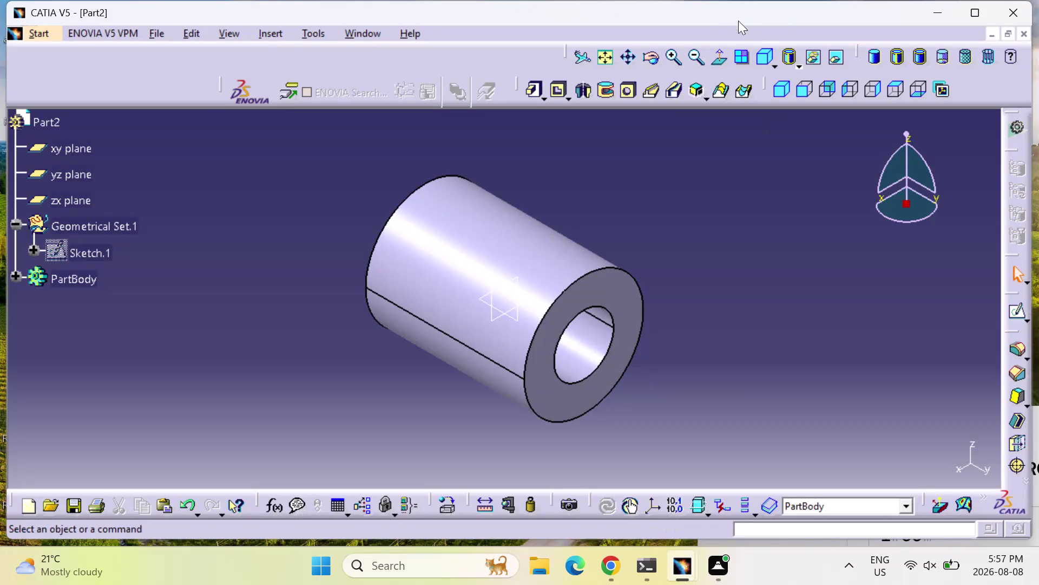
Switch to isometric view and pan and orbit around the hollow tube.
click(780, 97)
click(779, 90)
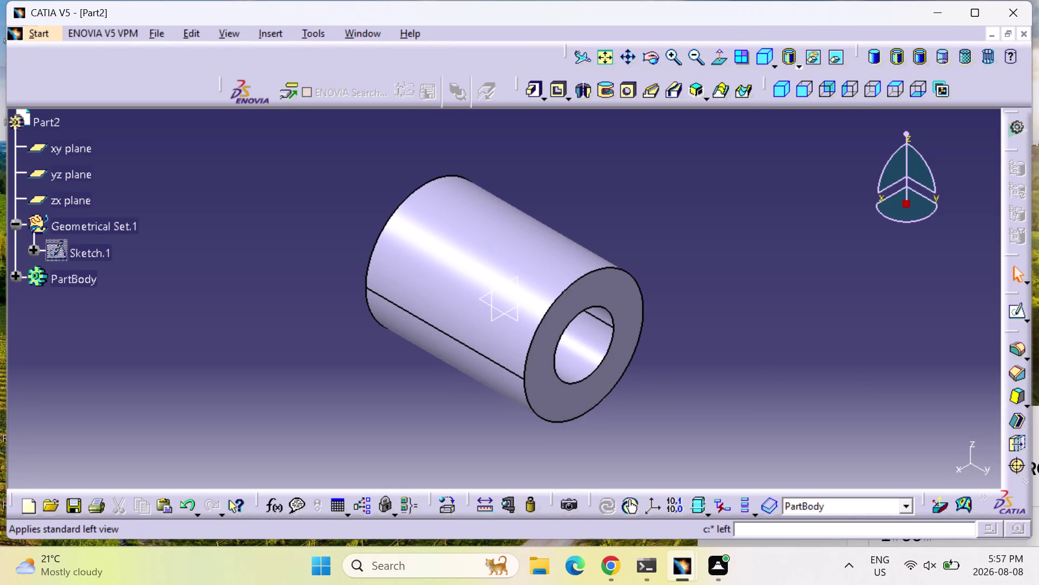
click(776, 99)
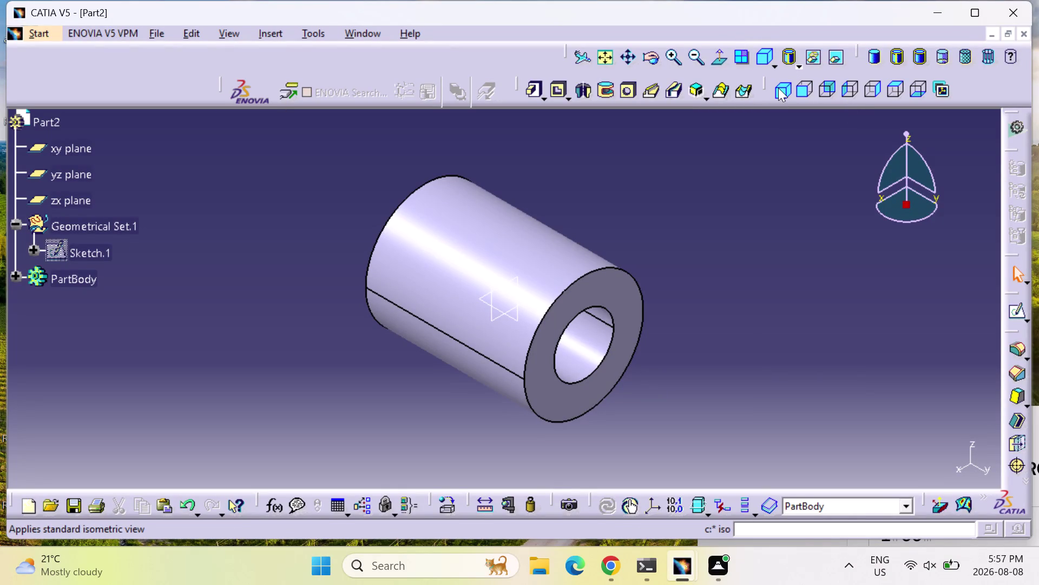
click(780, 87)
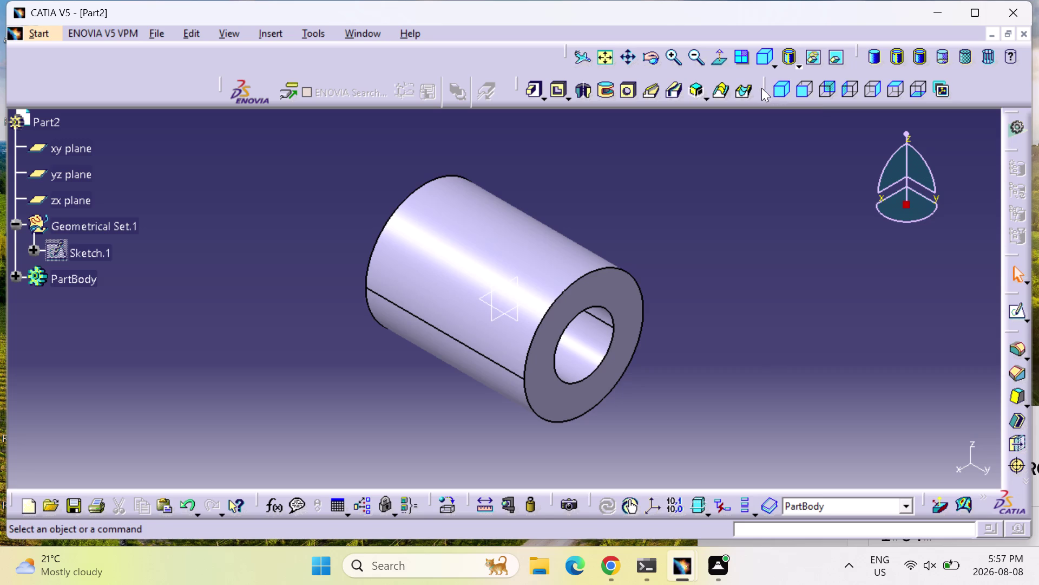
middle_drag(663, 273, 664, 272)
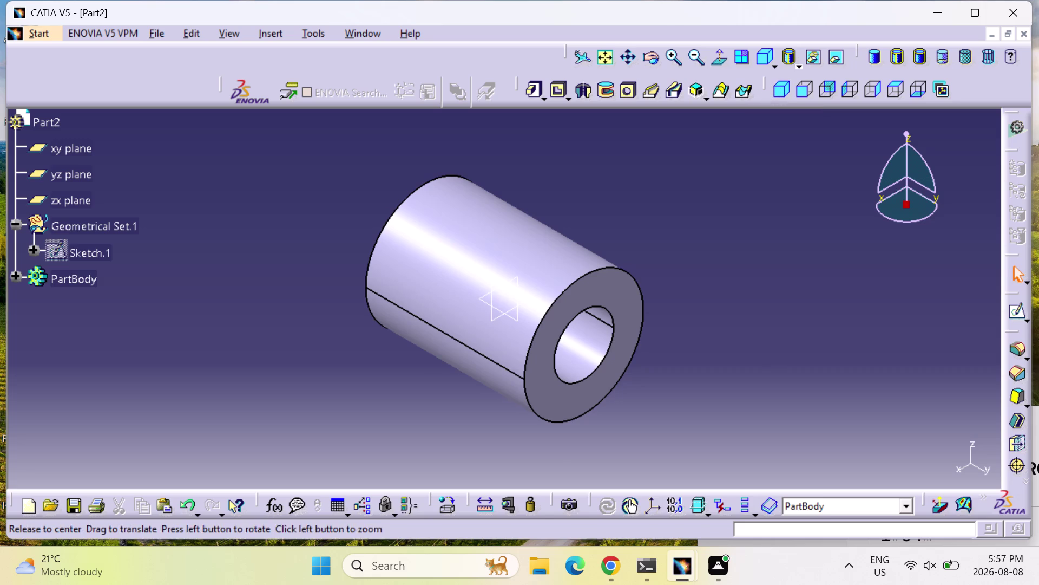
middle_drag(663, 272, 371, 298)
right_drag(654, 273, 371, 298)
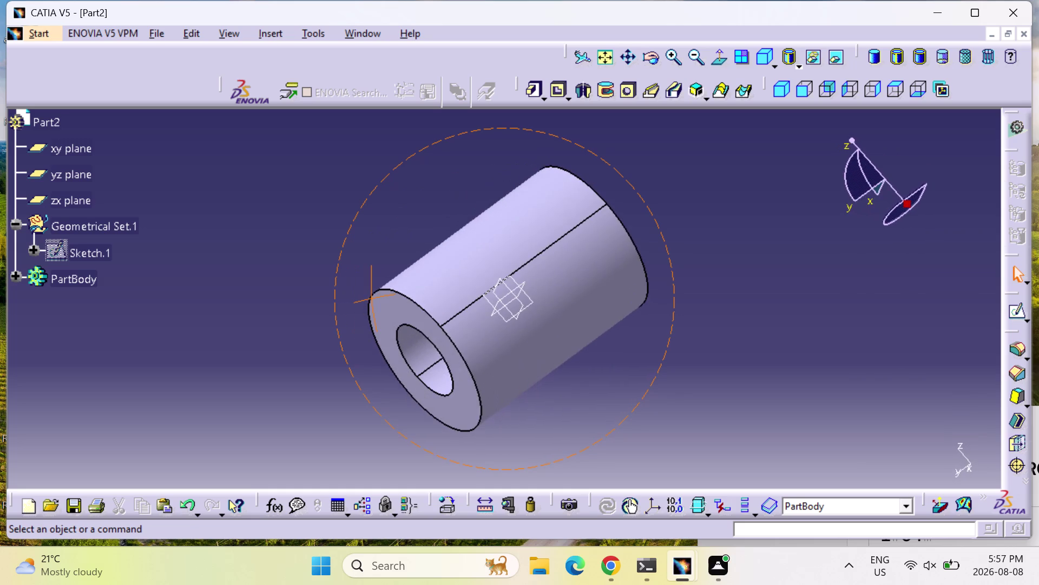
middle_drag(371, 299, 370, 297)
right_drag(371, 298, 370, 297)
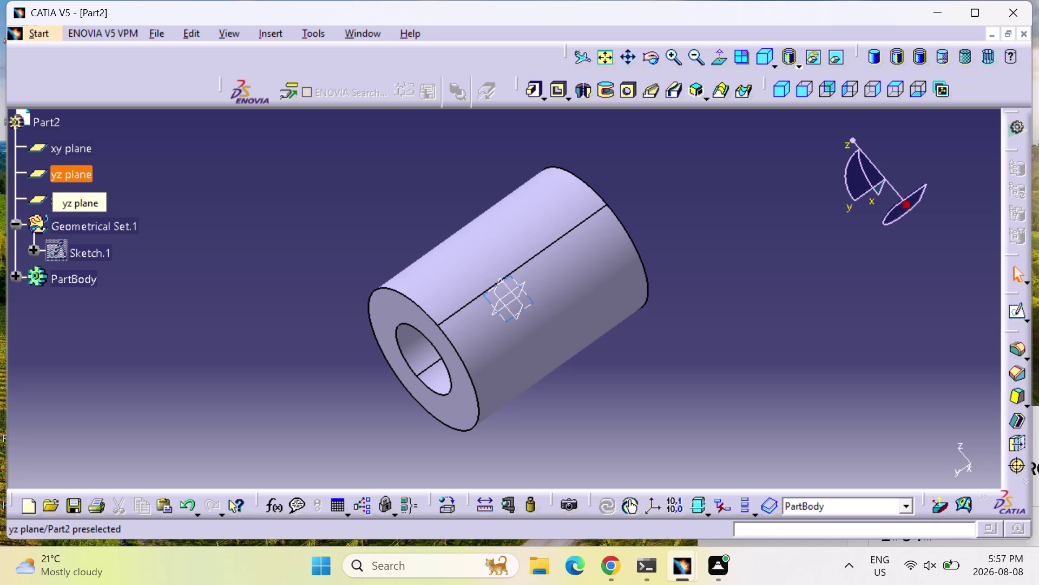
Select the tube, dismiss its context menu, clear the selection and return to isometric view.
click(511, 353)
right_click(511, 353)
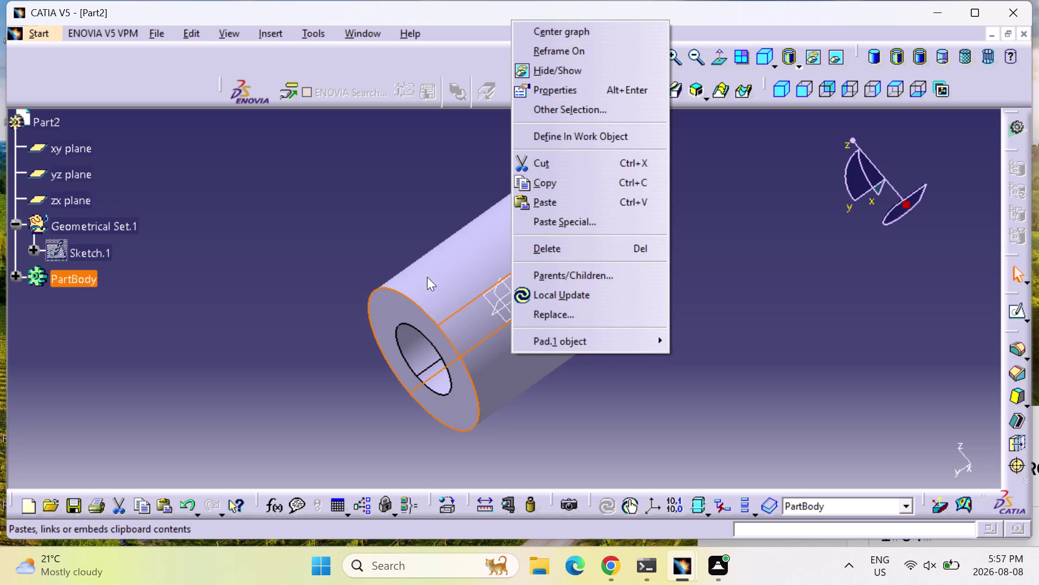
click(419, 228)
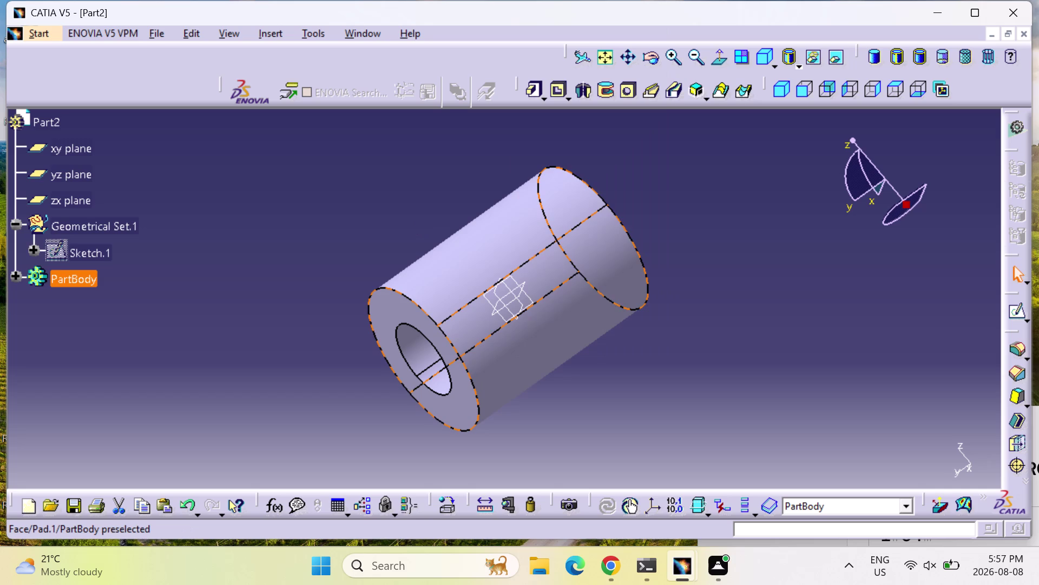
key(Escape)
key(Escape)
key(Escape)
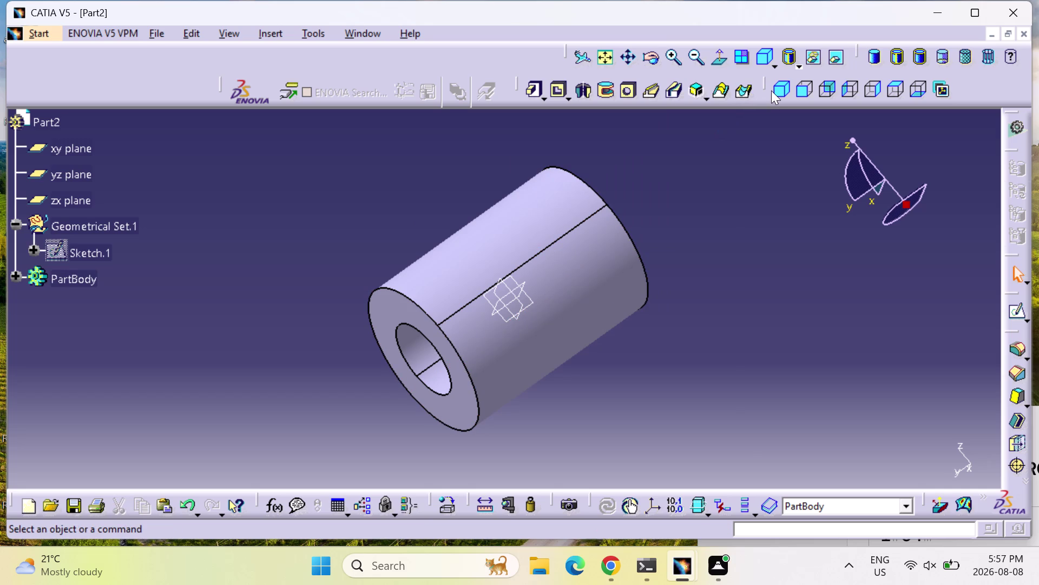
click(771, 91)
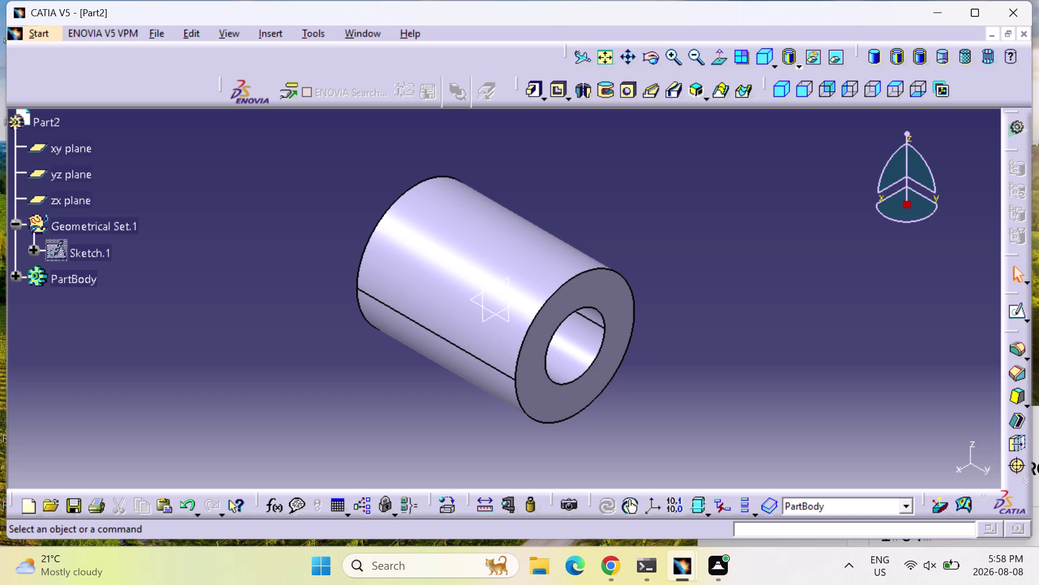
click(788, 85)
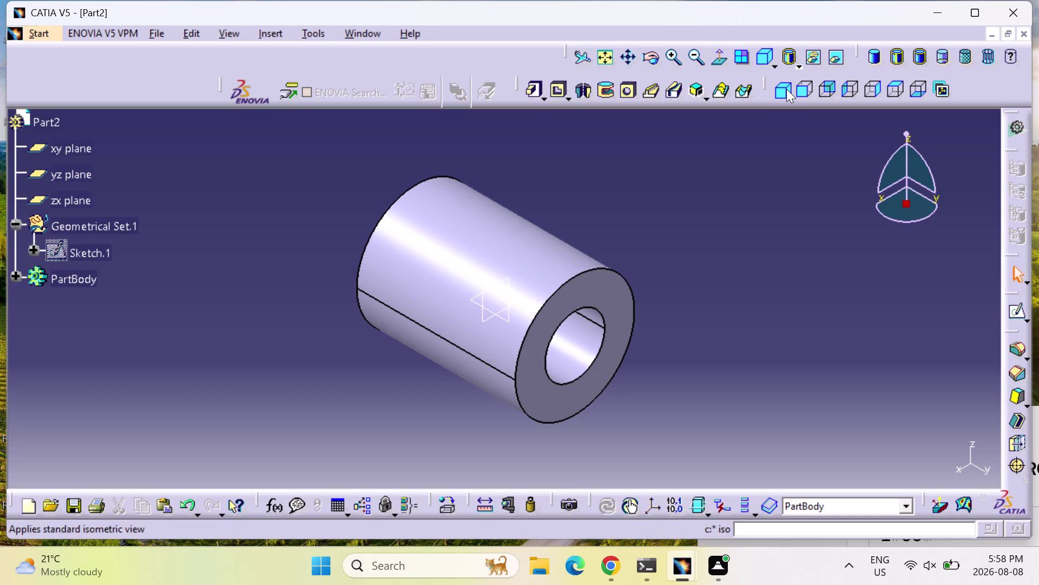
click(786, 88)
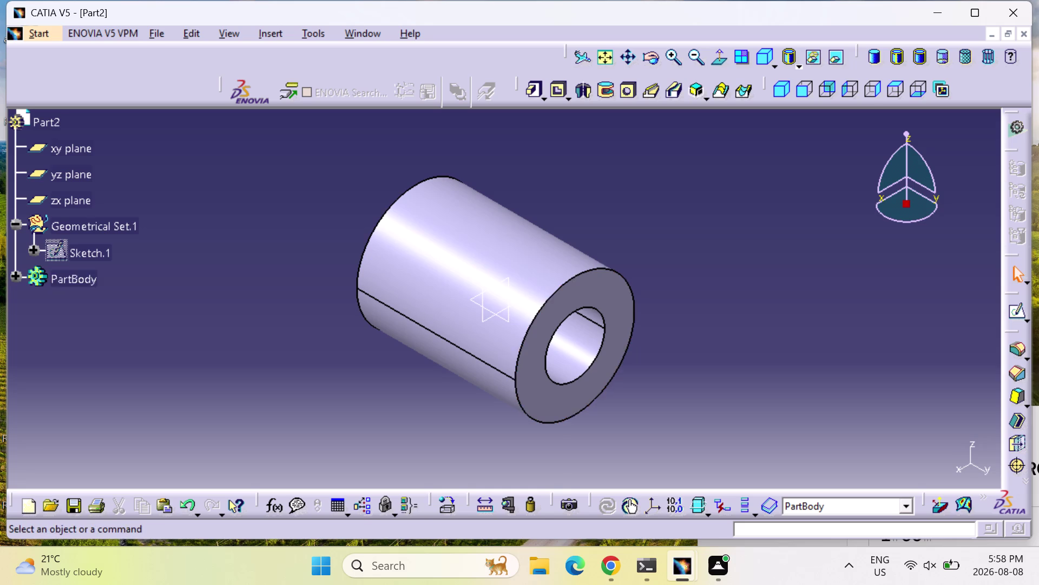
Undo the tube pad and its sketch.
key(ctrl+z)
key(ctrl+z)
key(ctrl+z)
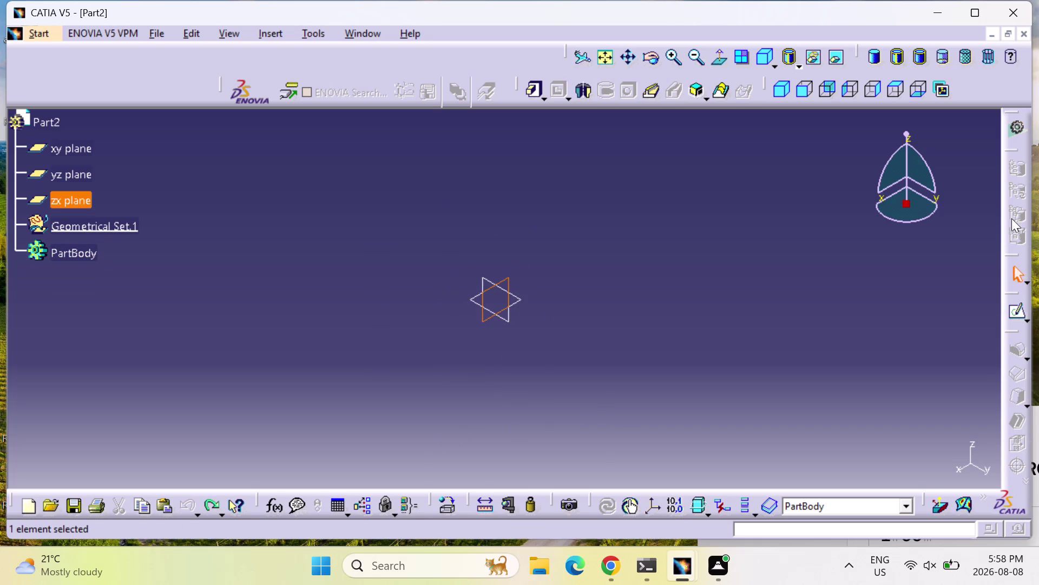
key(Escape)
key(Escape)
key(Escape)
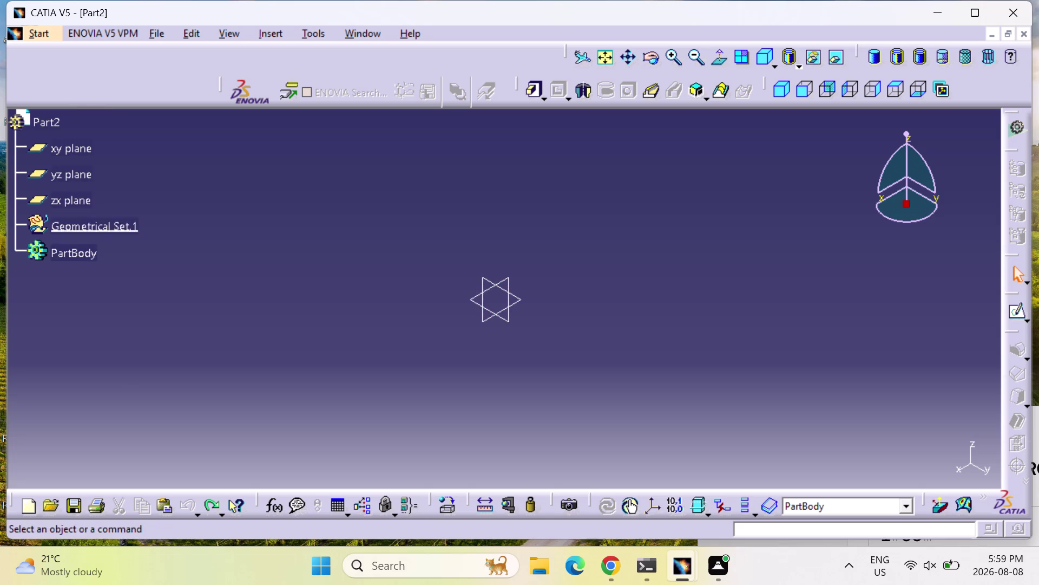
Open a new sketch on the zx plane.
click(77, 198)
click(1020, 308)
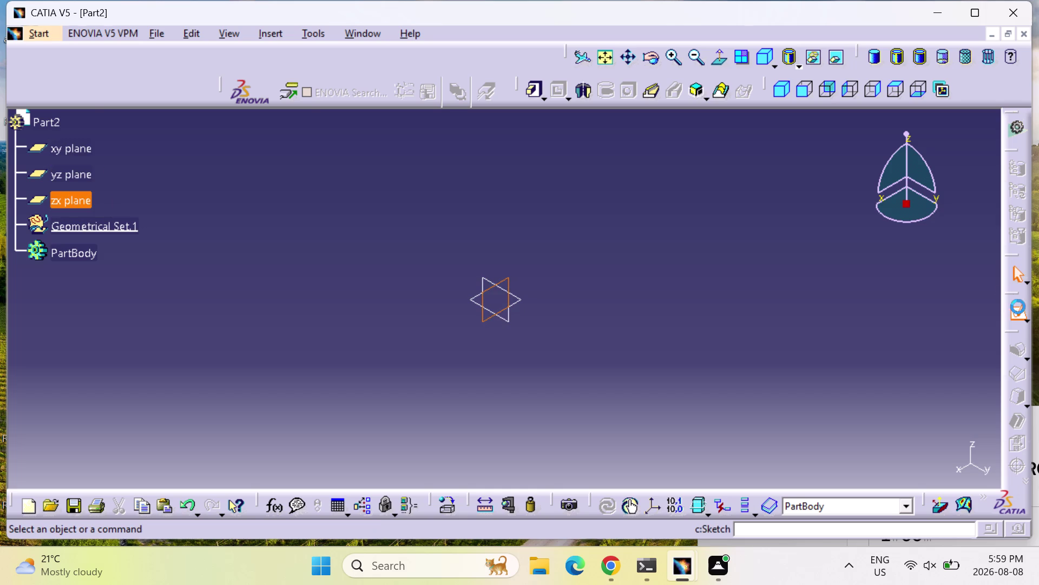
click(704, 97)
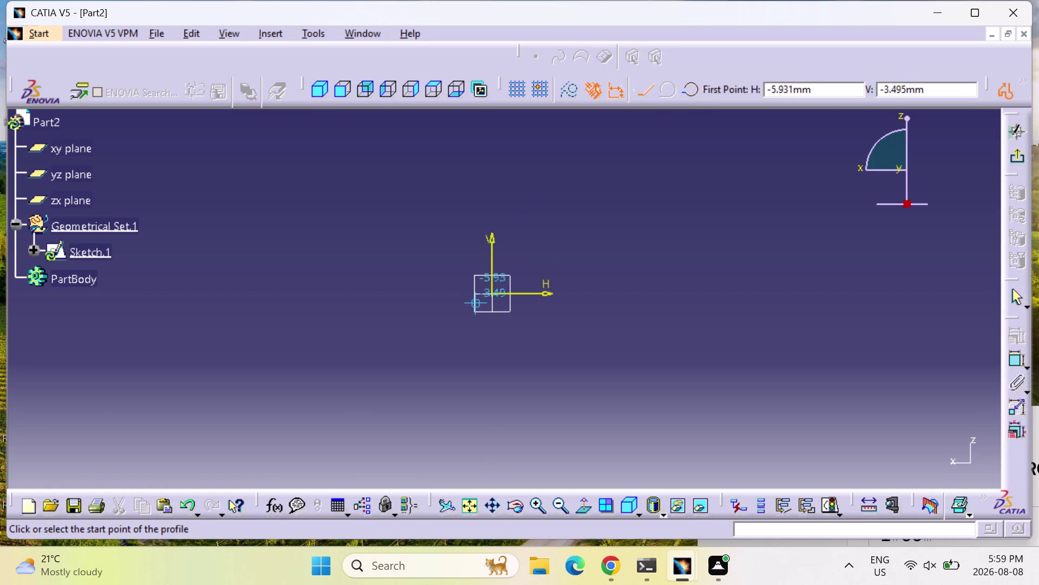
Draw a closed four-corner rectangular profile that starts and ends at the sketch origin.
click(493, 294)
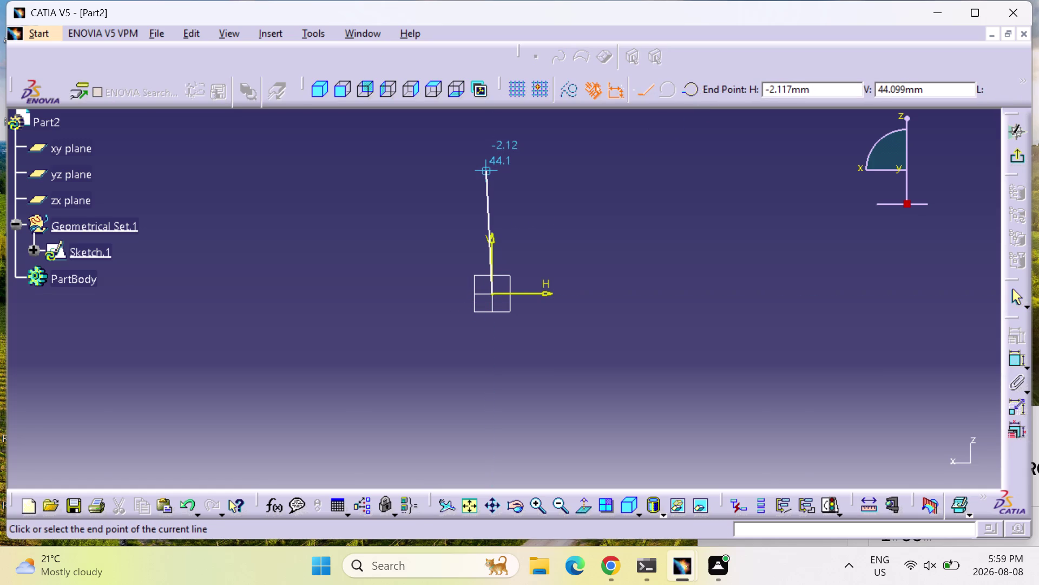
click(492, 171)
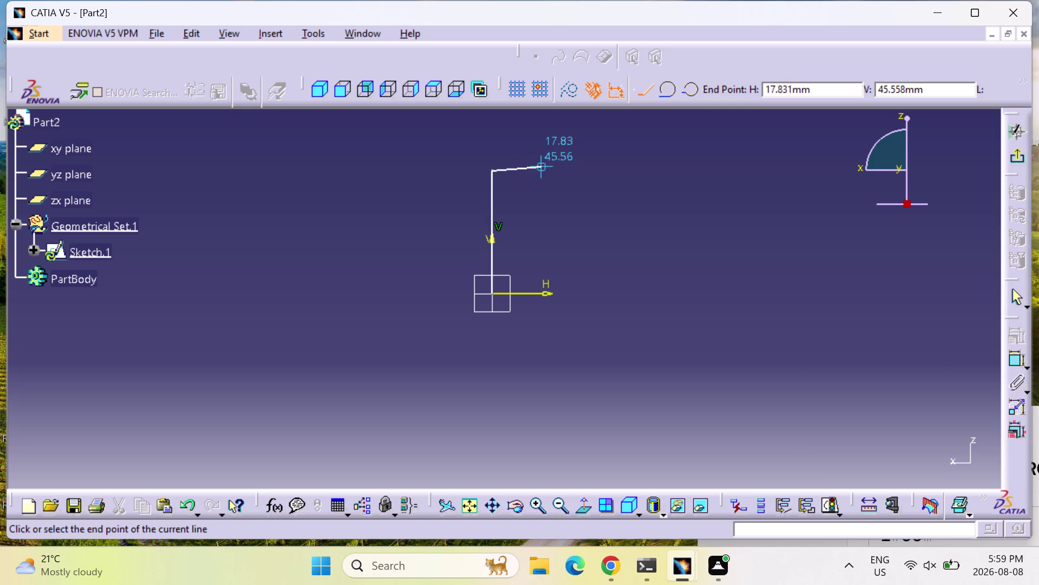
click(542, 176)
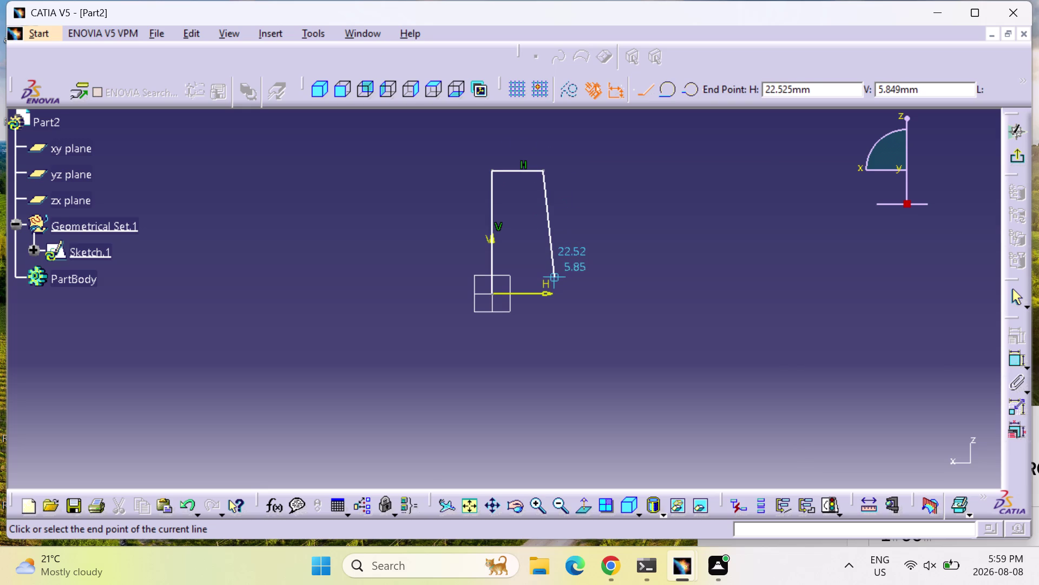
click(546, 294)
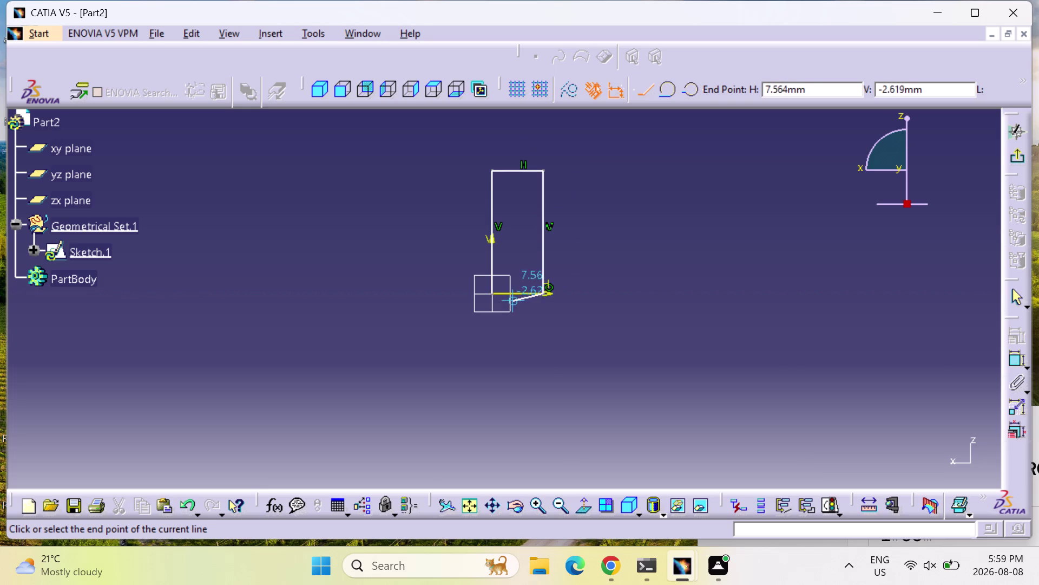
click(491, 292)
key(Escape)
key(Escape)
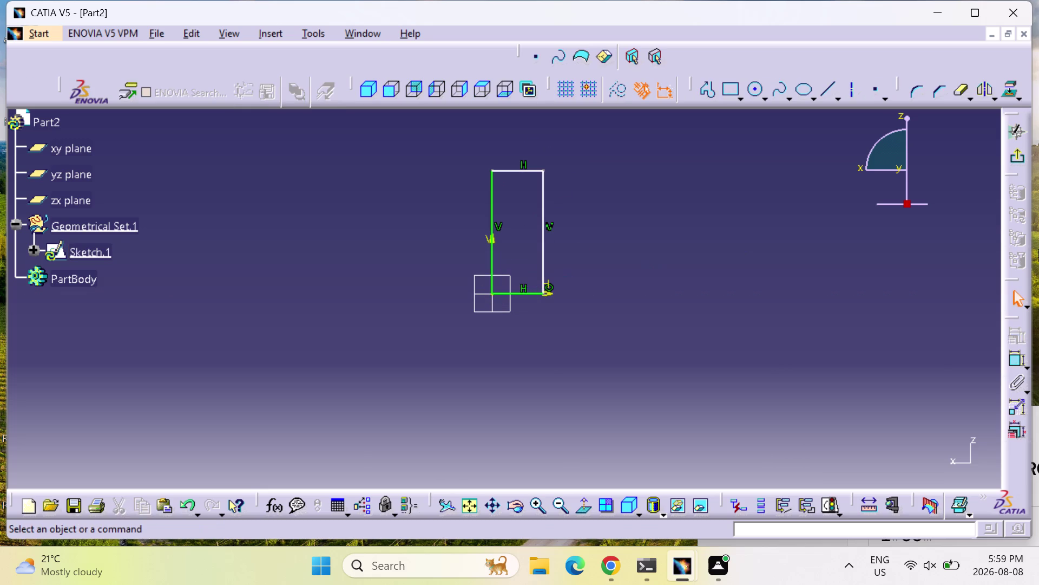
click(1023, 358)
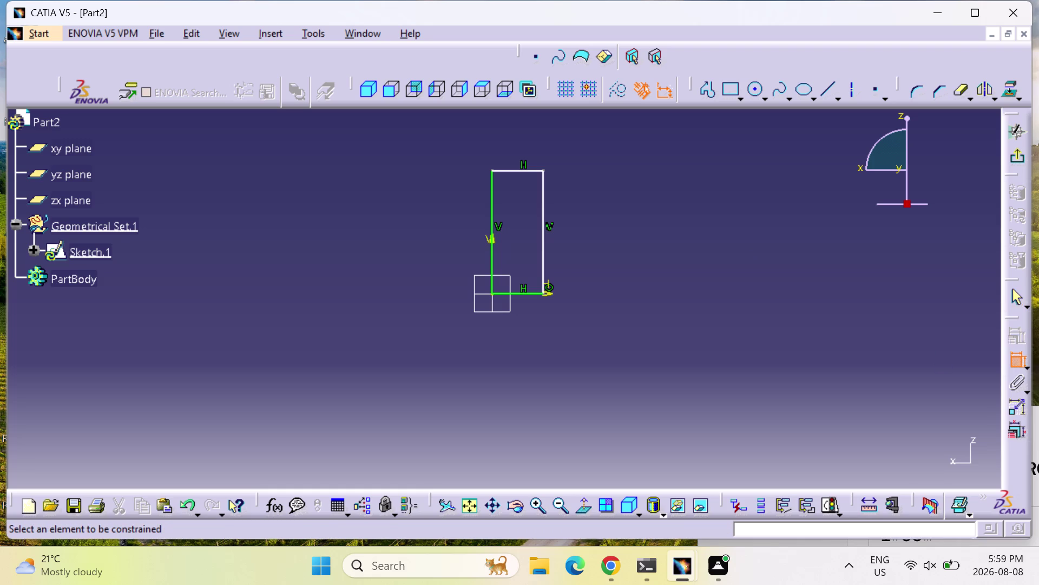
Dimension the rectangle's right edge to a height of 48 mm.
click(547, 229)
click(542, 231)
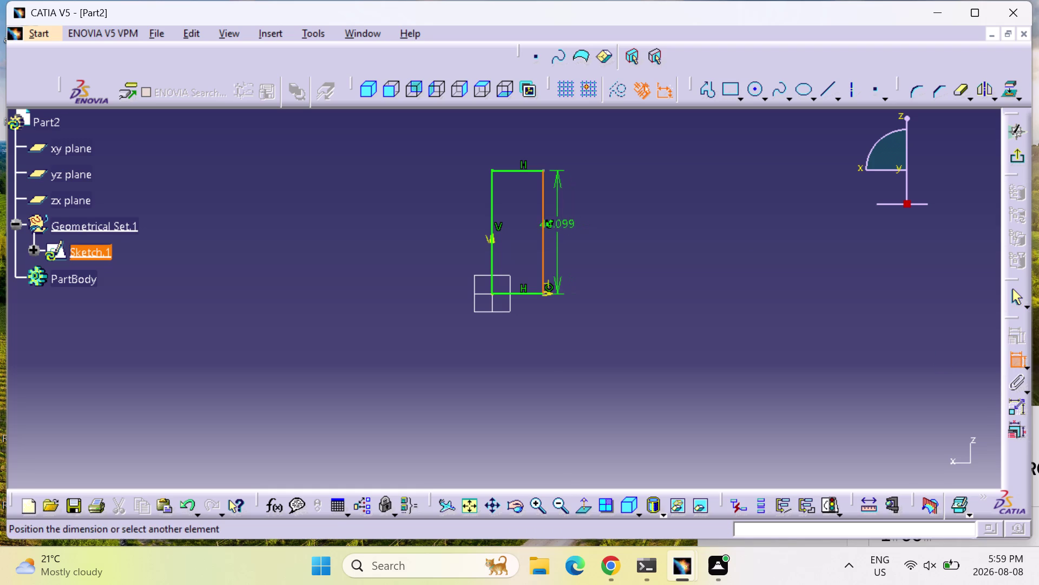
click(562, 228)
double_click(568, 225)
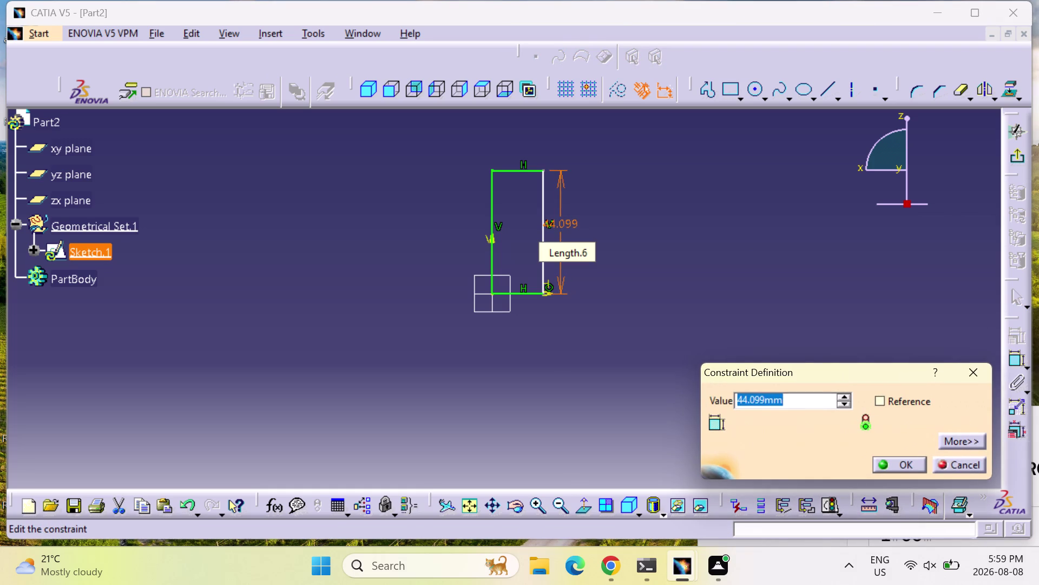
text(48)
key(Return)
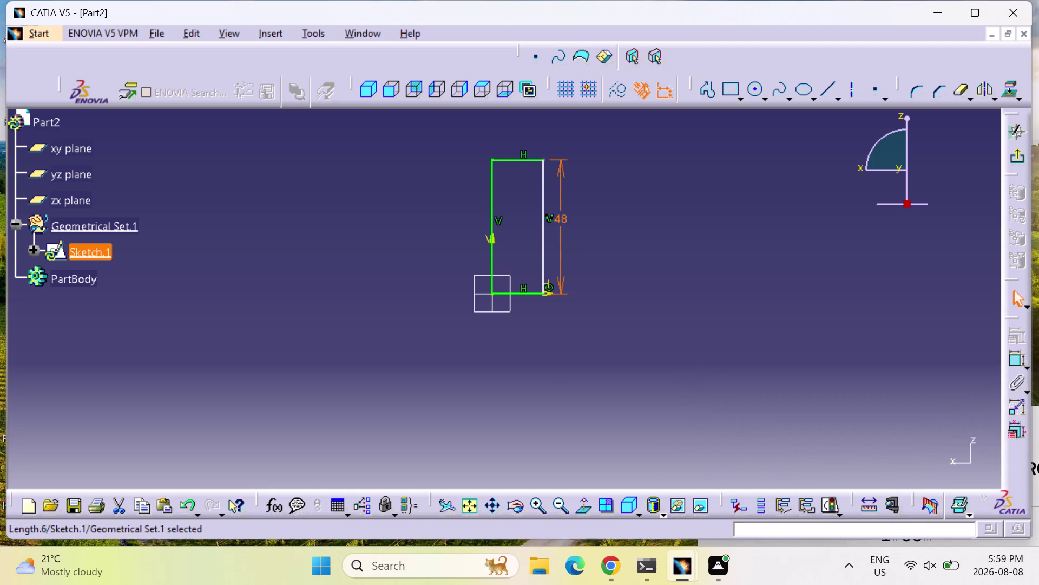
Dimension the top edge to a width of 20 mm and leave the Sketcher.
click(1015, 359)
click(515, 157)
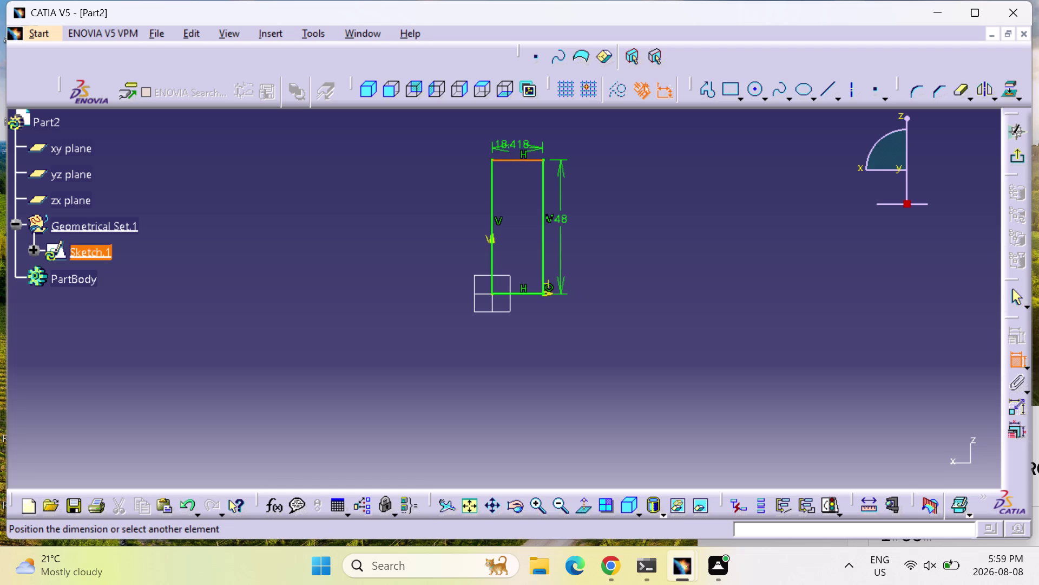
click(511, 141)
double_click(522, 135)
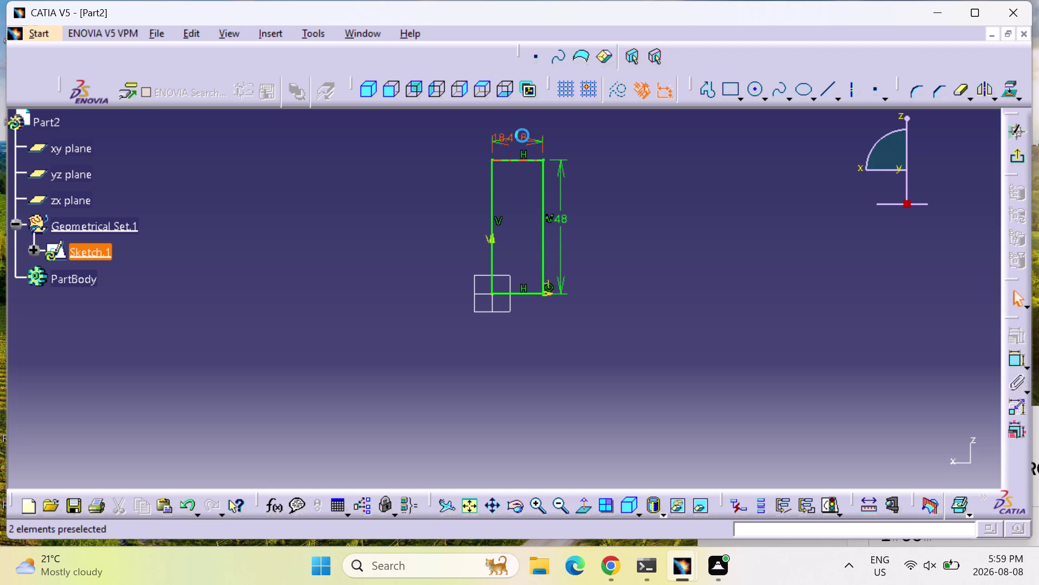
text(29)
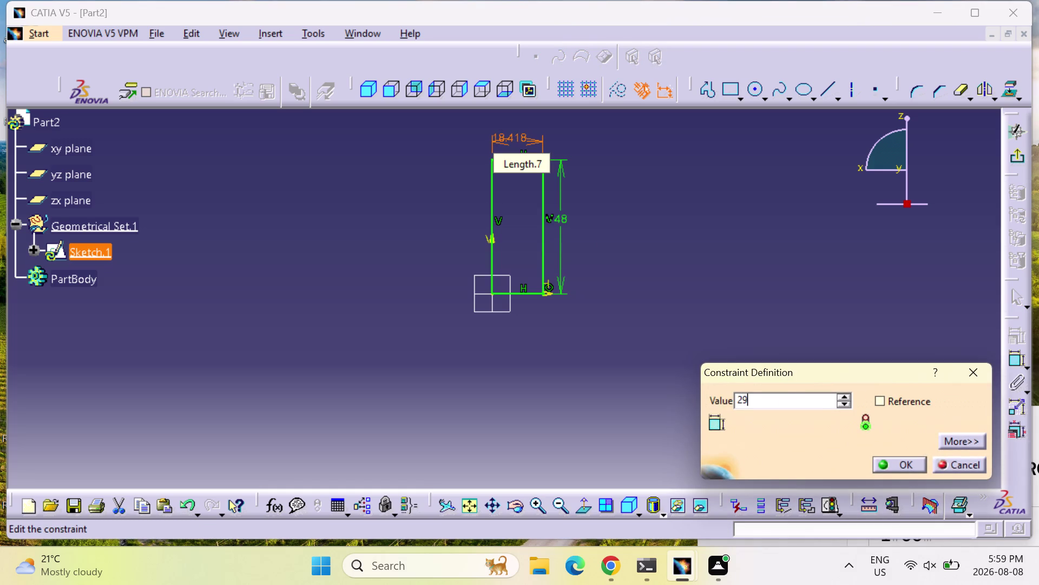
key(BackSpace)
key(minus)
key(BackSpace)
key(0)
key(Return)
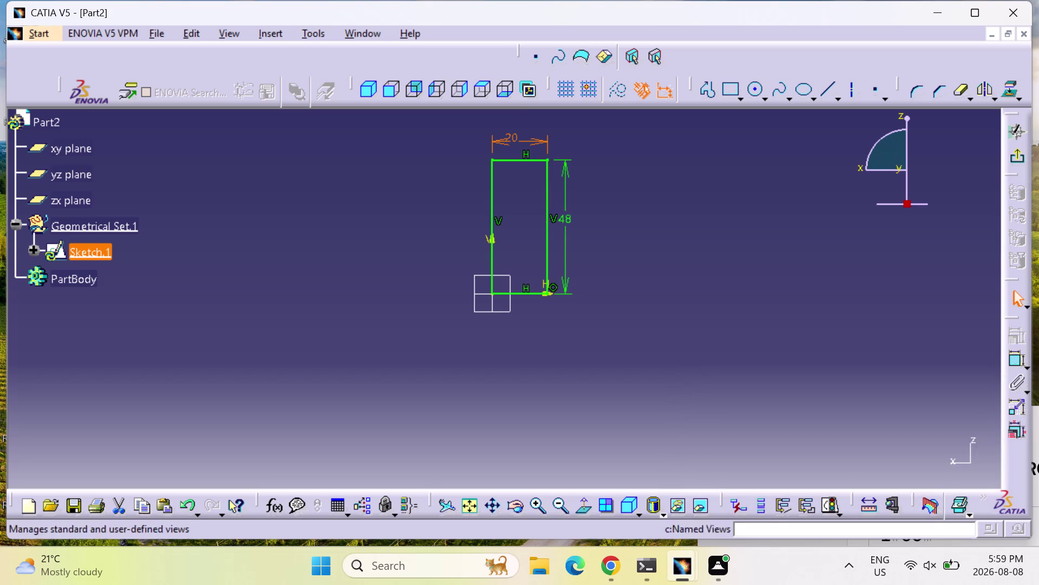
click(1026, 157)
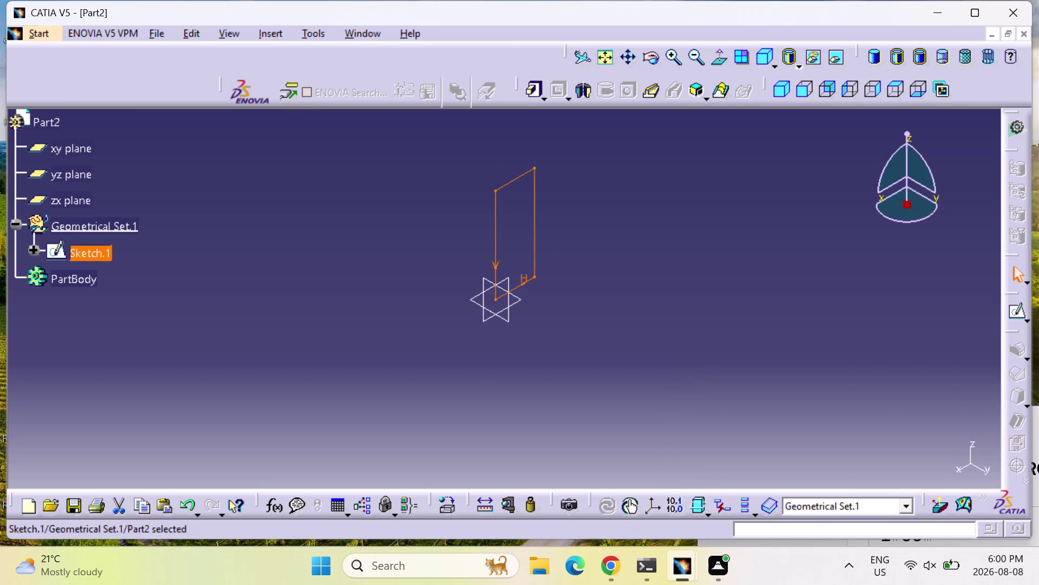
click(534, 87)
Preview a 30 mm pad with mirrored extent, then abandon it.
click(624, 313)
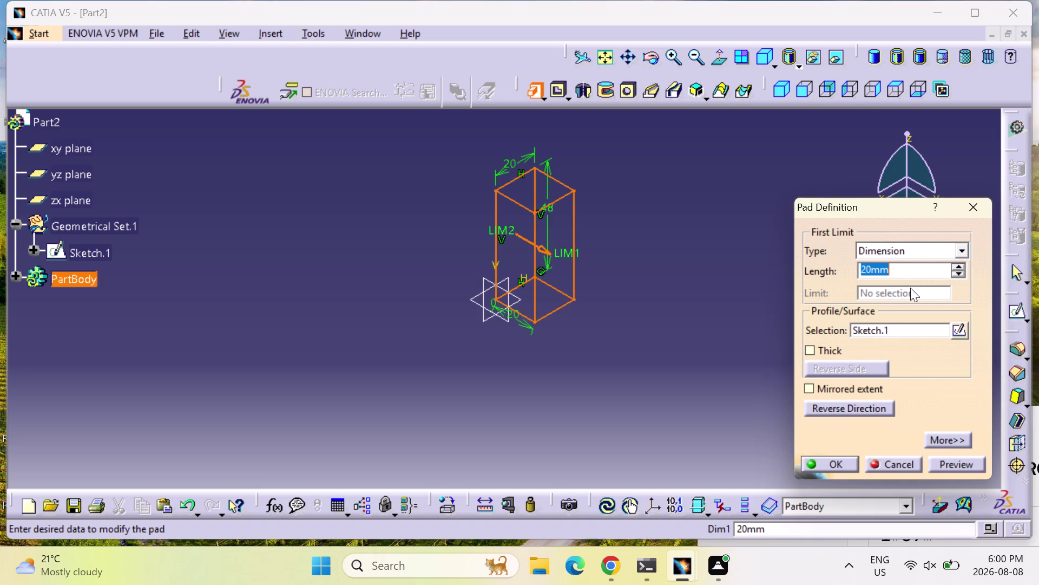
text(6)
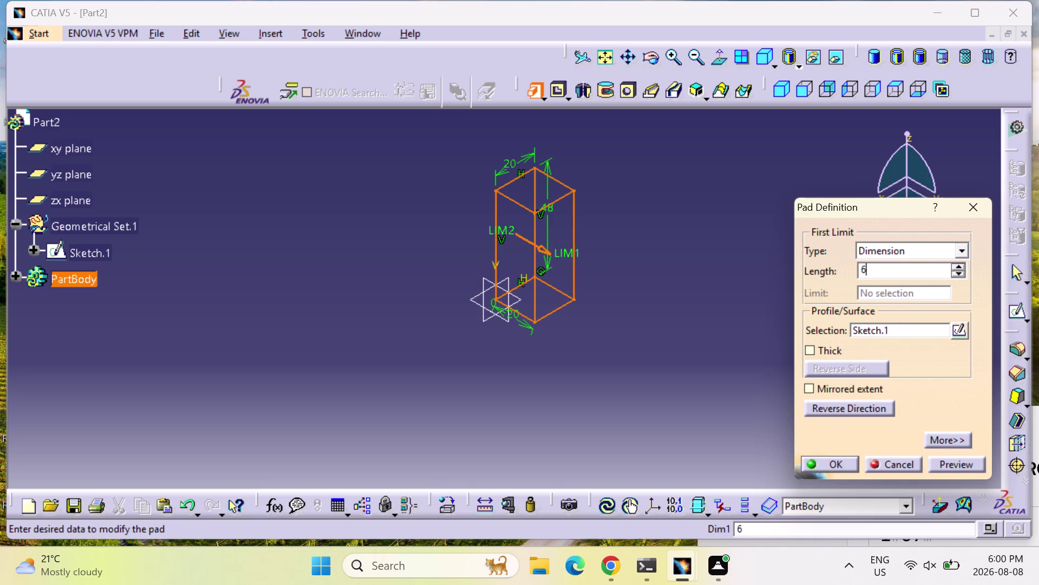
text(0)
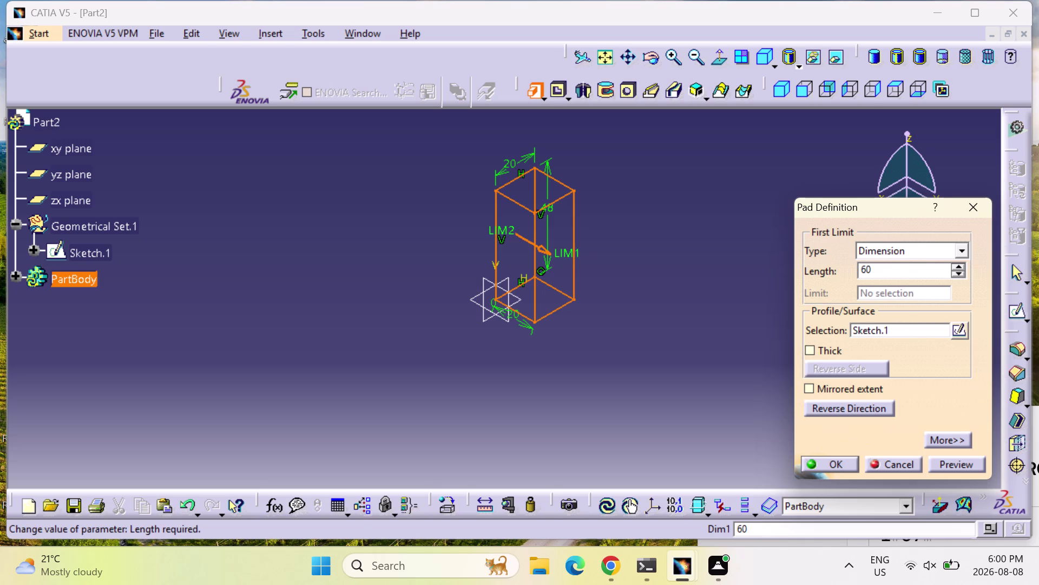
key(BackSpace)
key(BackSpace)
key(4)
key(BackSpace)
text(30)
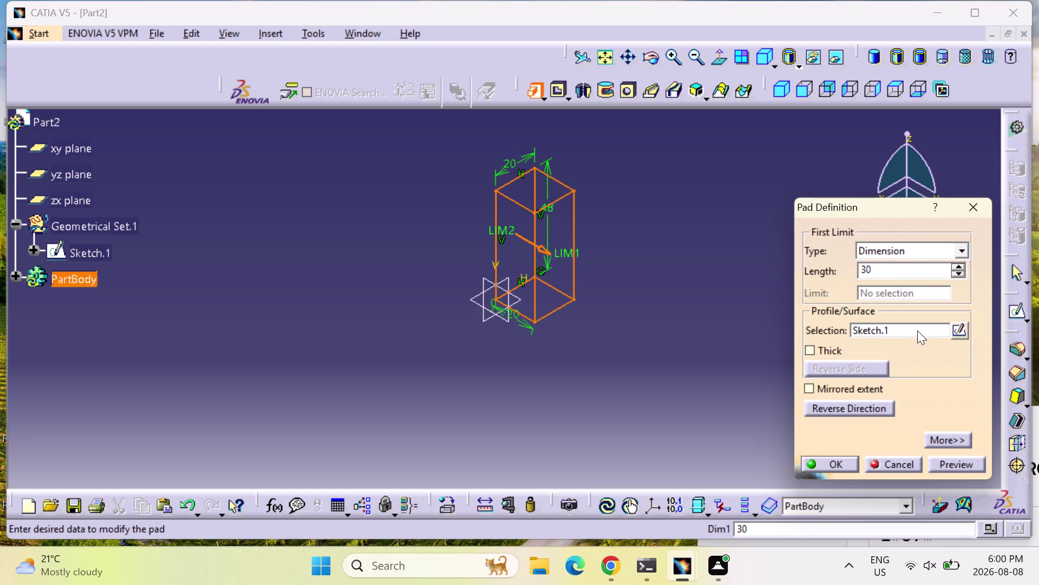
click(845, 388)
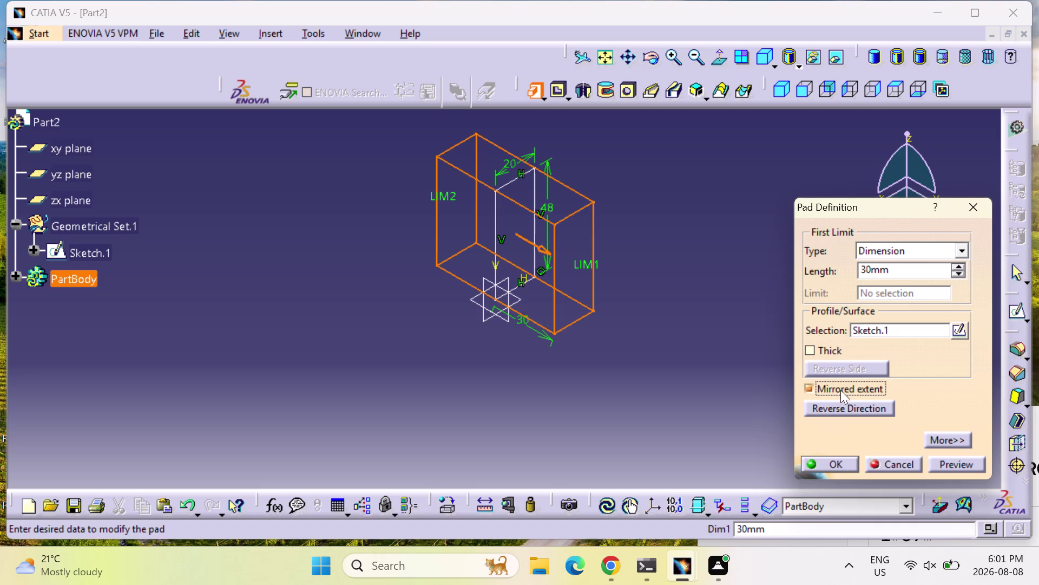
click(980, 206)
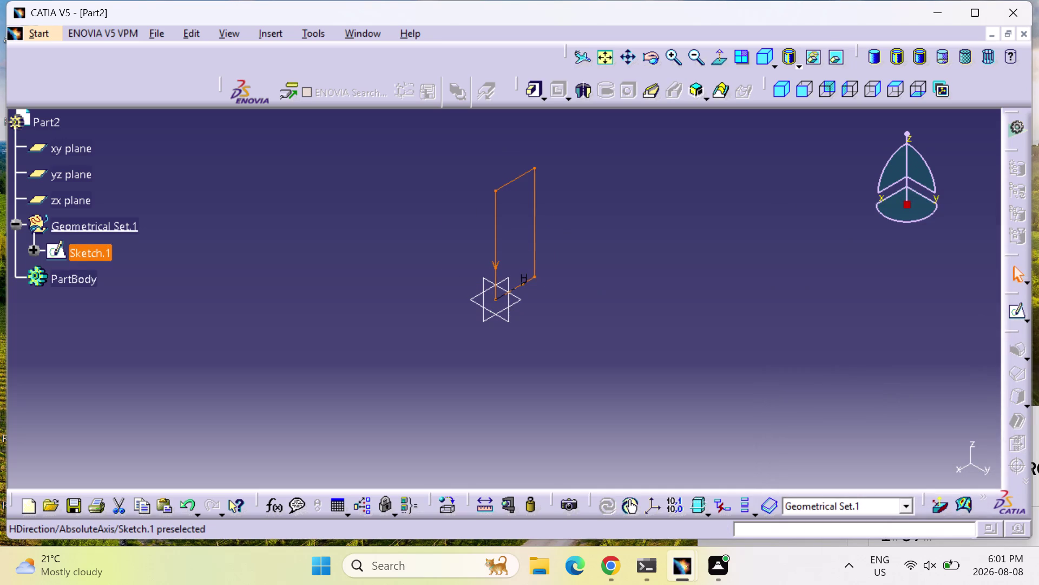
Reopen Sketch.1, change the 20 mm width dimension to 60 mm, and exit the Sketcher.
double_click(535, 267)
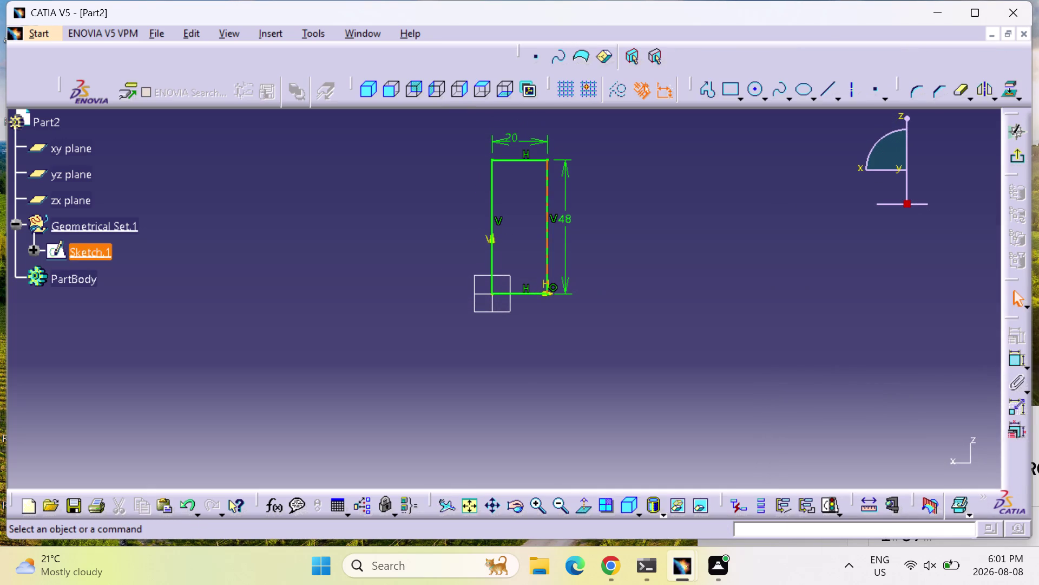
double_click(514, 137)
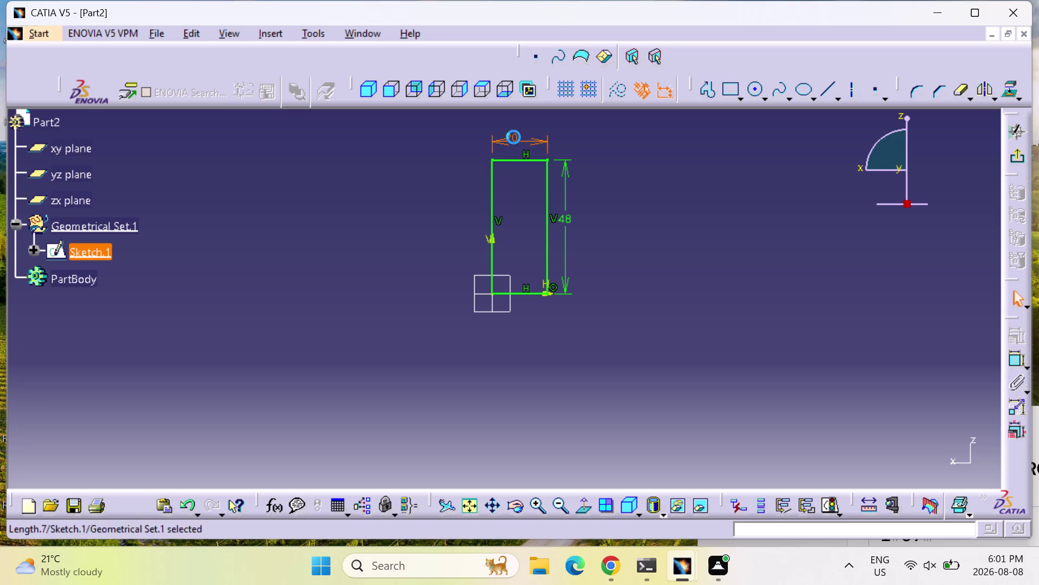
text(60)
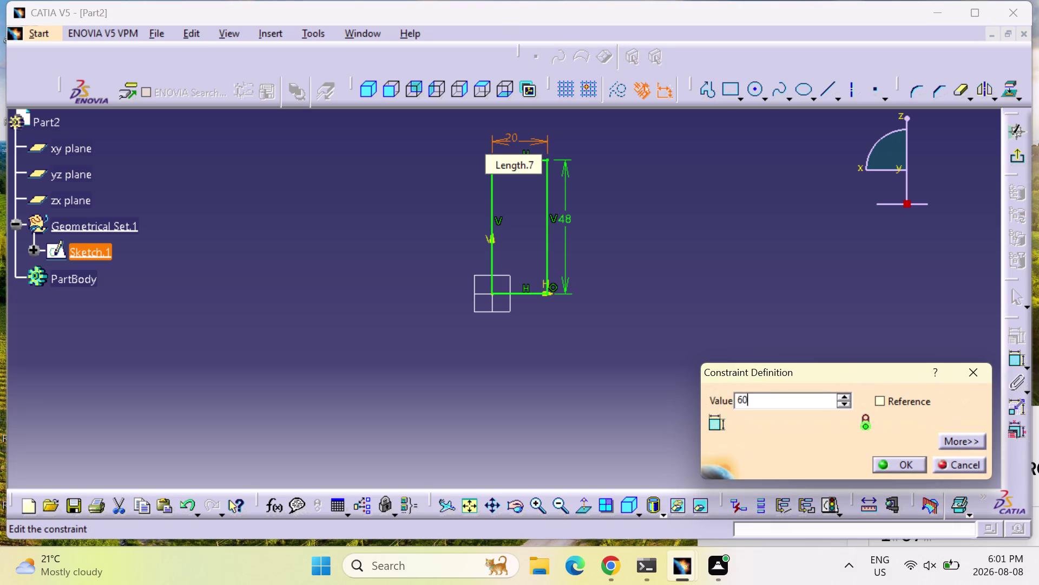
key(Return)
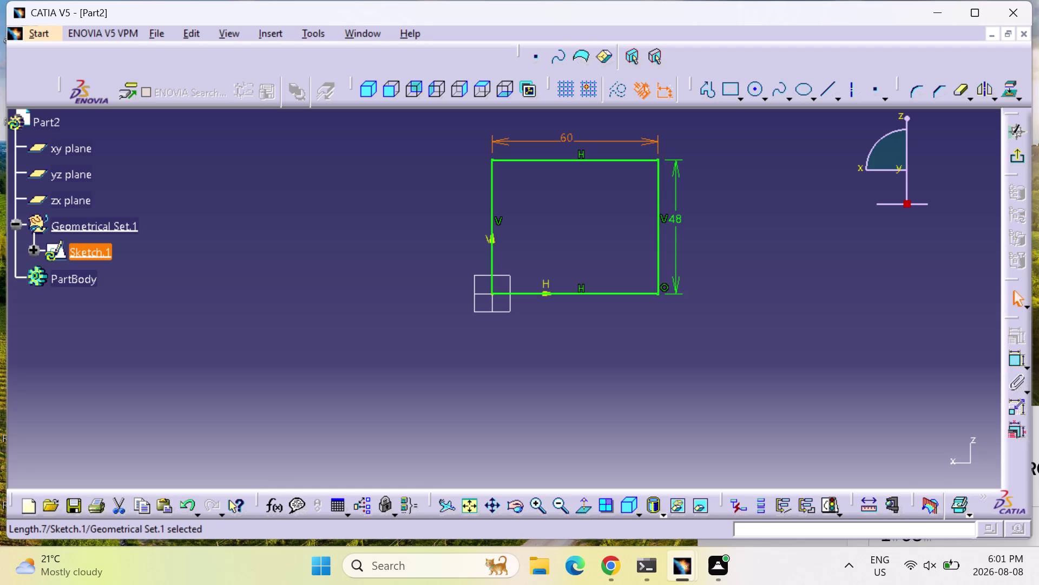
click(1019, 155)
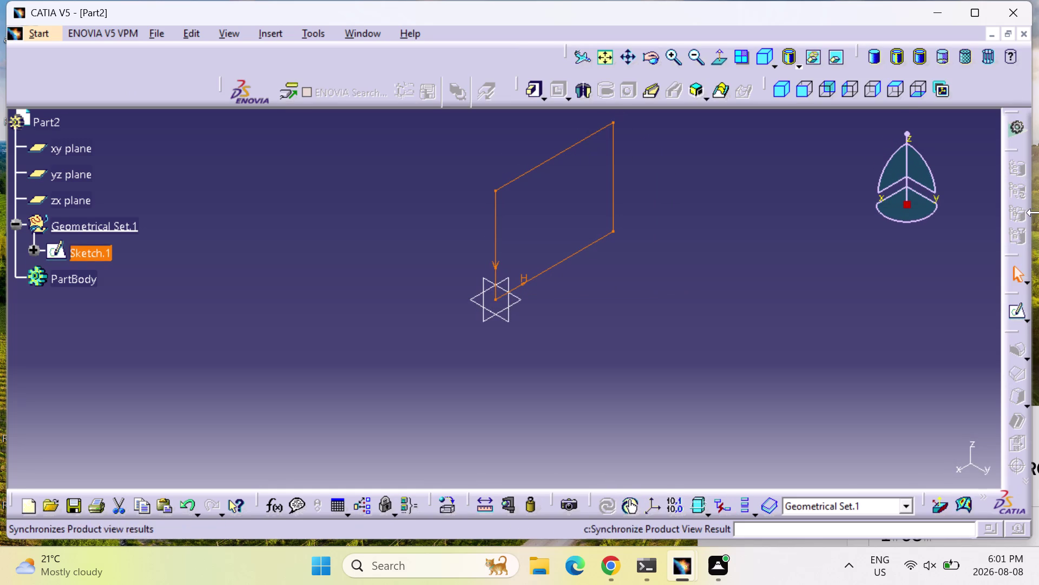
Pad Sketch.1 to a length of 10 mm with mirrored extent.
click(537, 88)
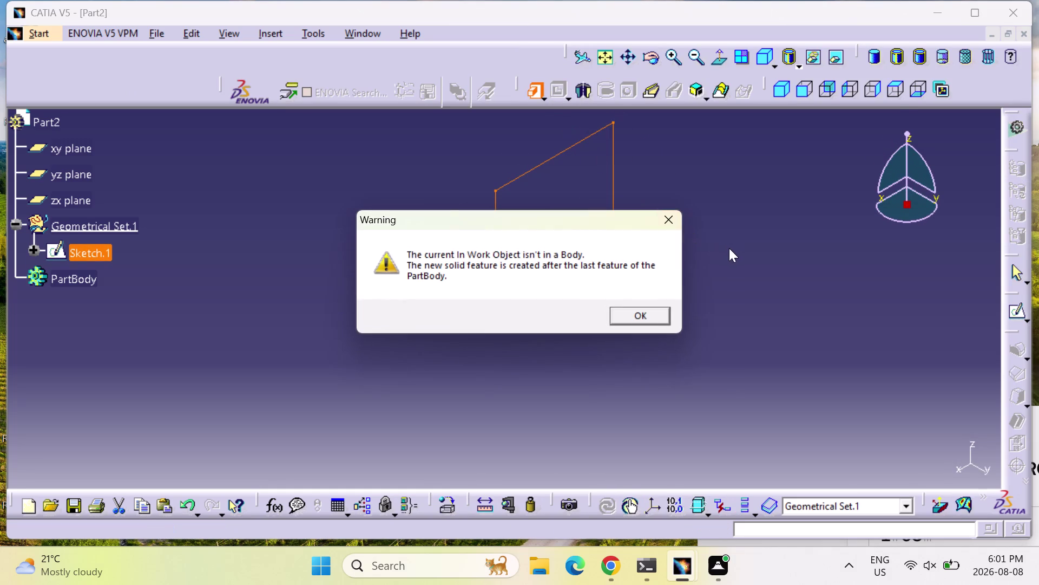
click(646, 312)
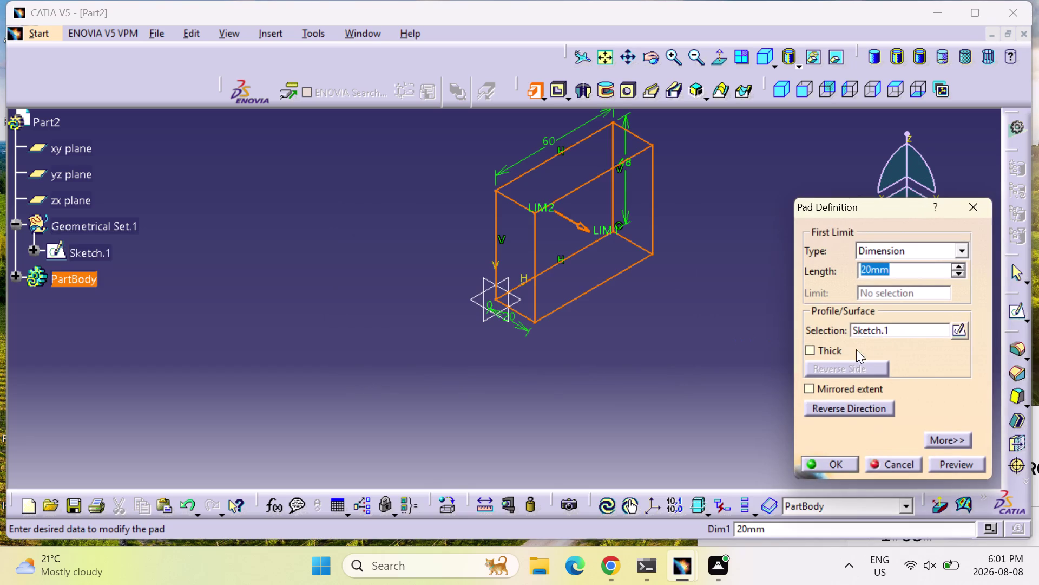
text(10)
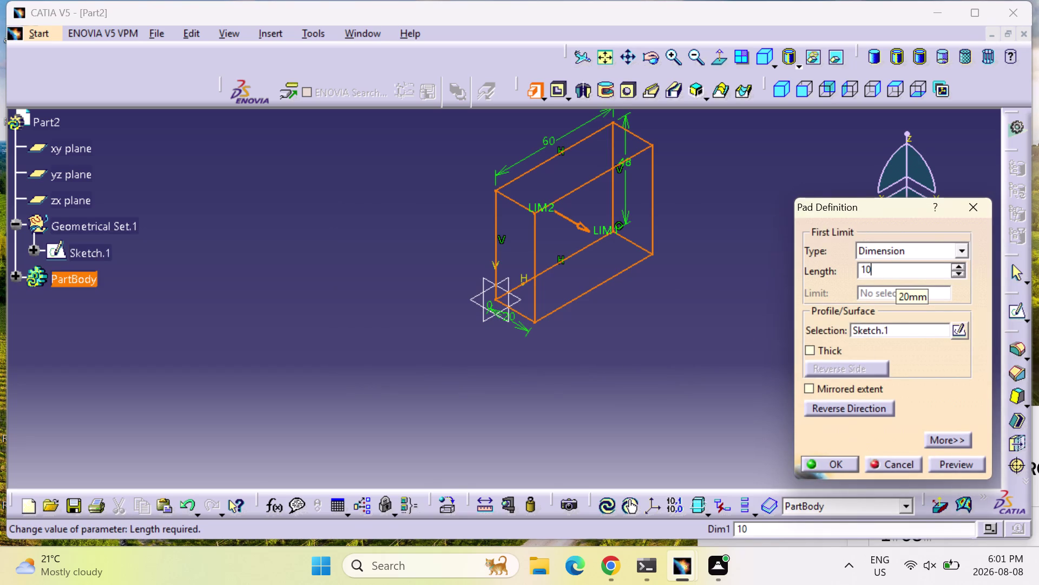
click(831, 386)
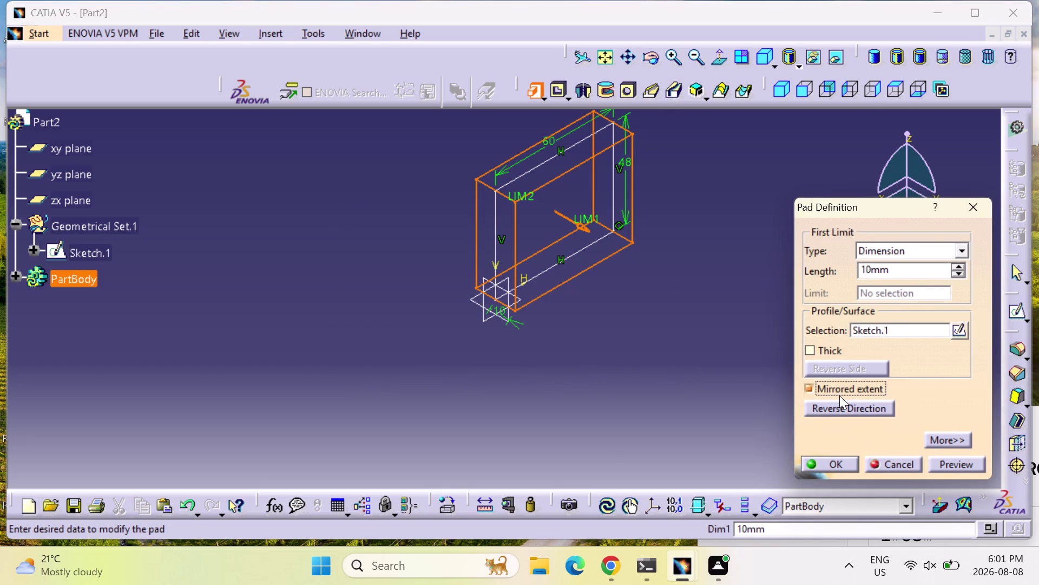
click(841, 467)
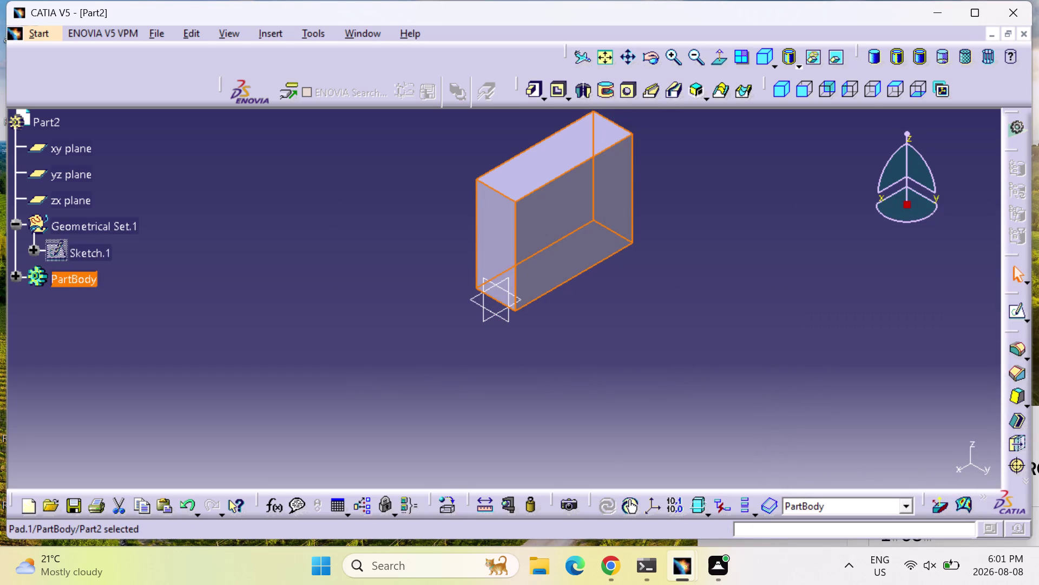
click(683, 375)
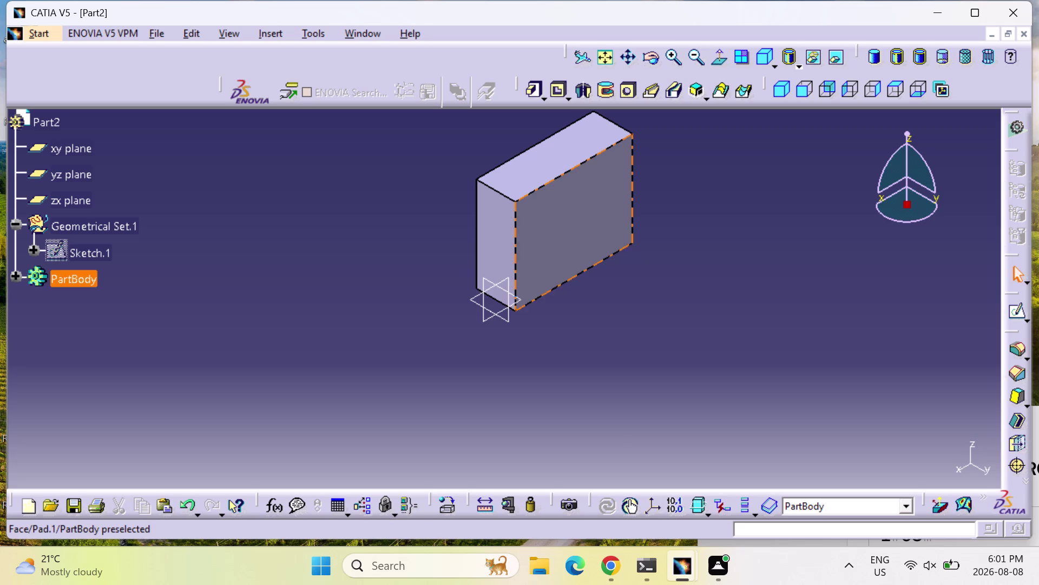
Select the block's top face and open a sketch on it, retrying after one undo.
click(523, 181)
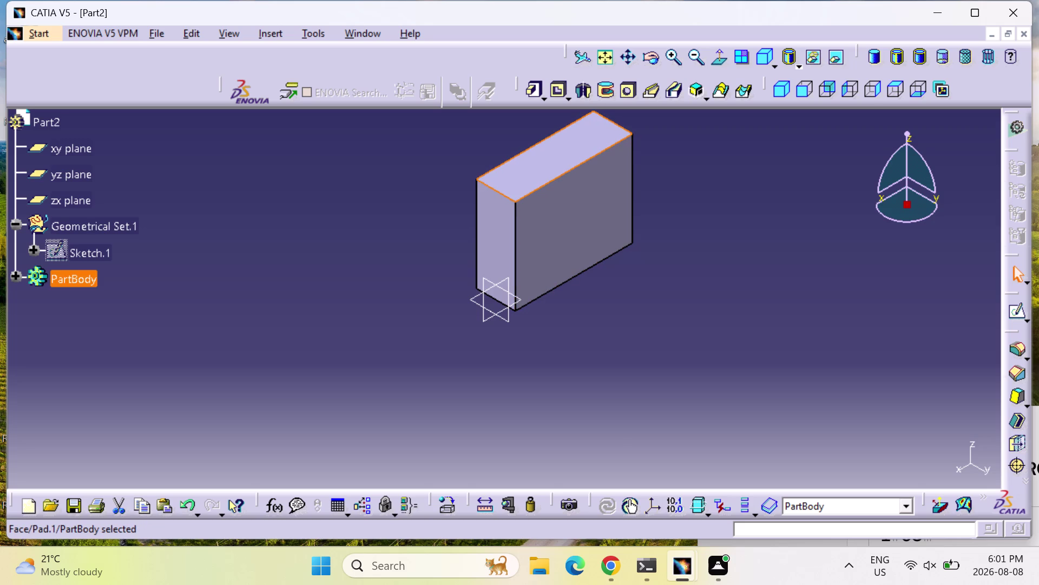
click(1013, 311)
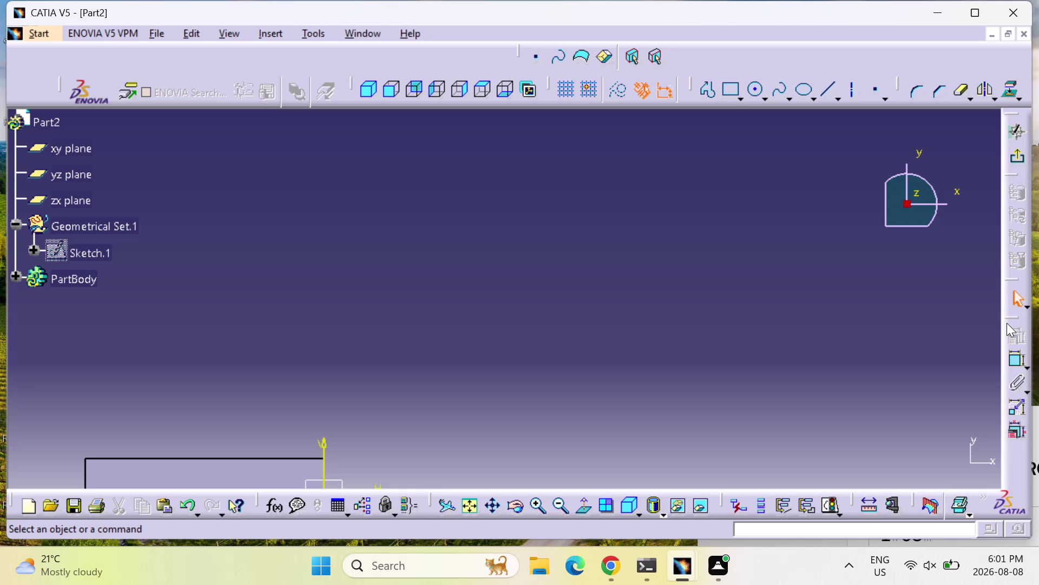
key(ctrl+z)
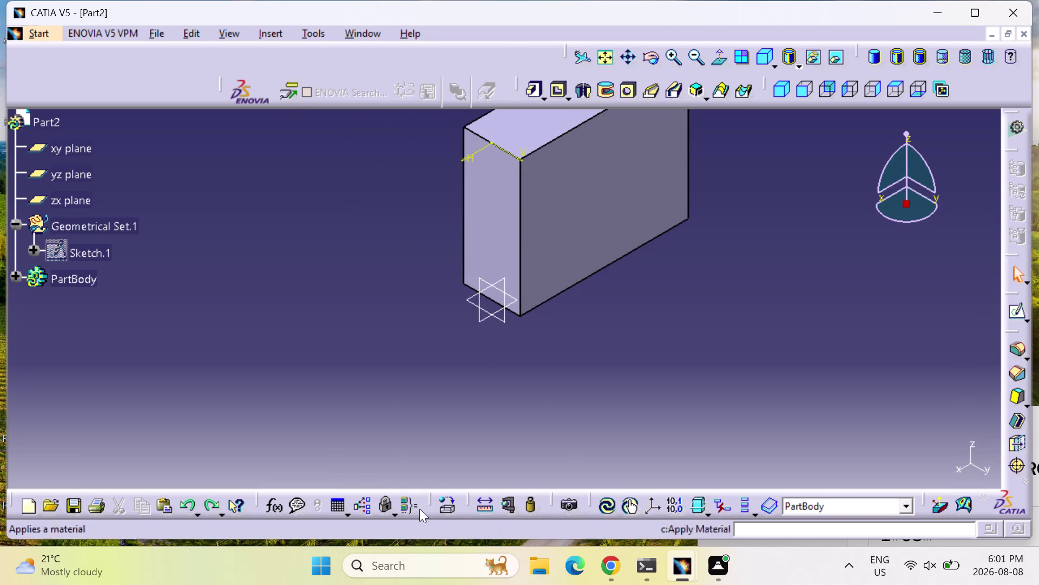
click(604, 58)
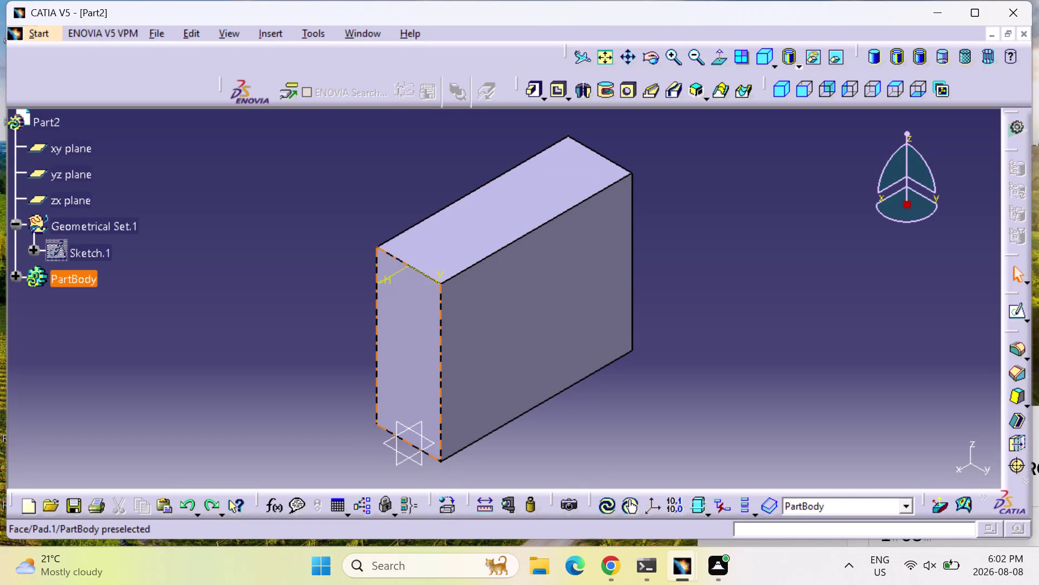
click(455, 247)
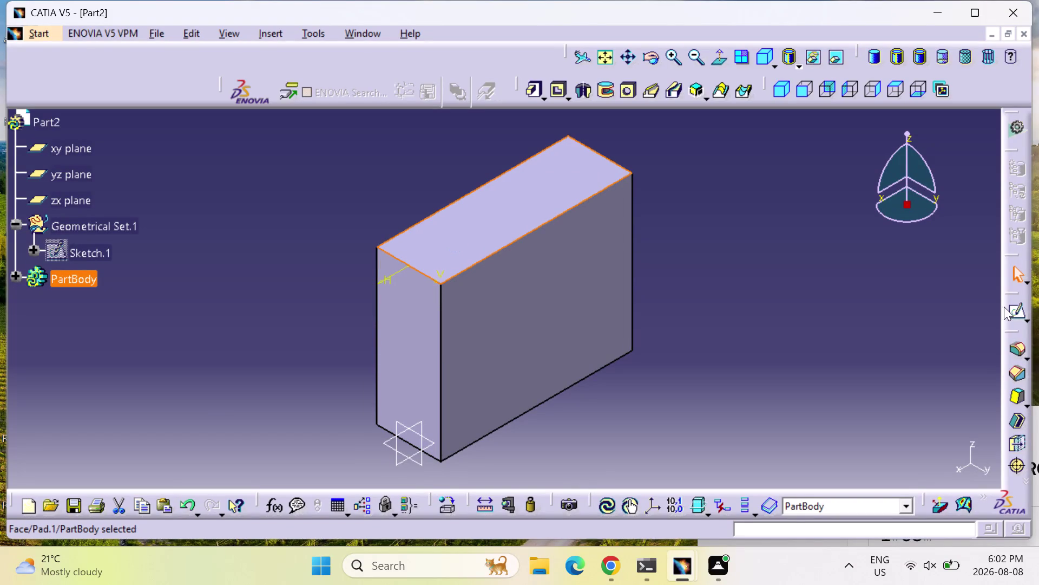
click(1013, 307)
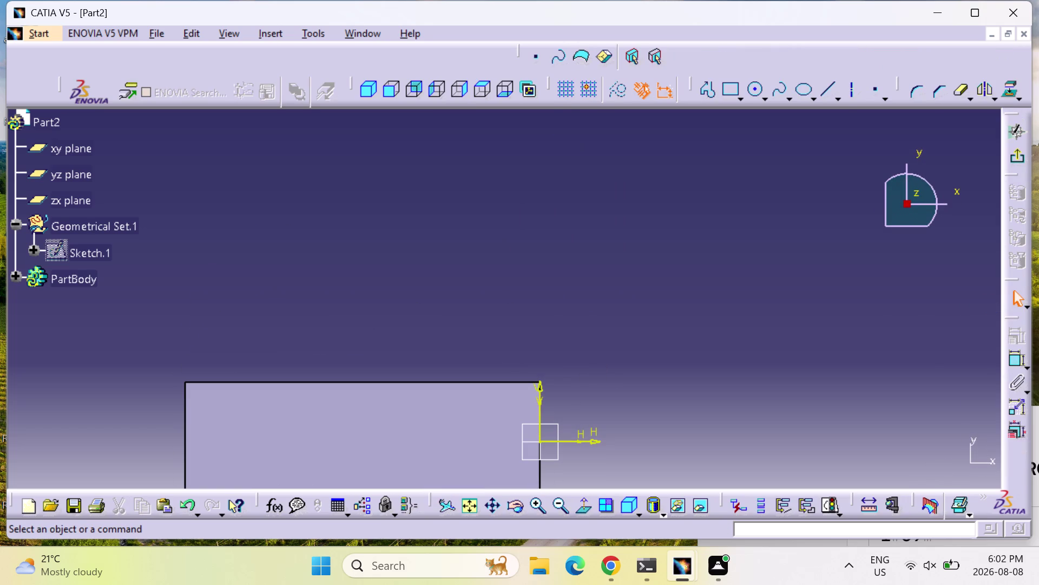
Start a profile with its first point at the face outline's lower-left corner.
click(711, 90)
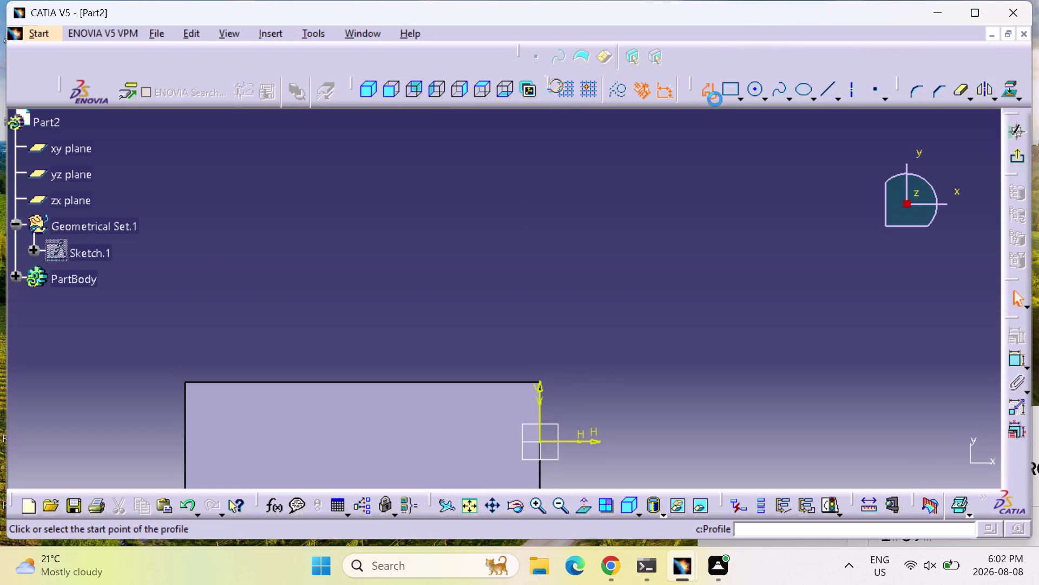
click(468, 509)
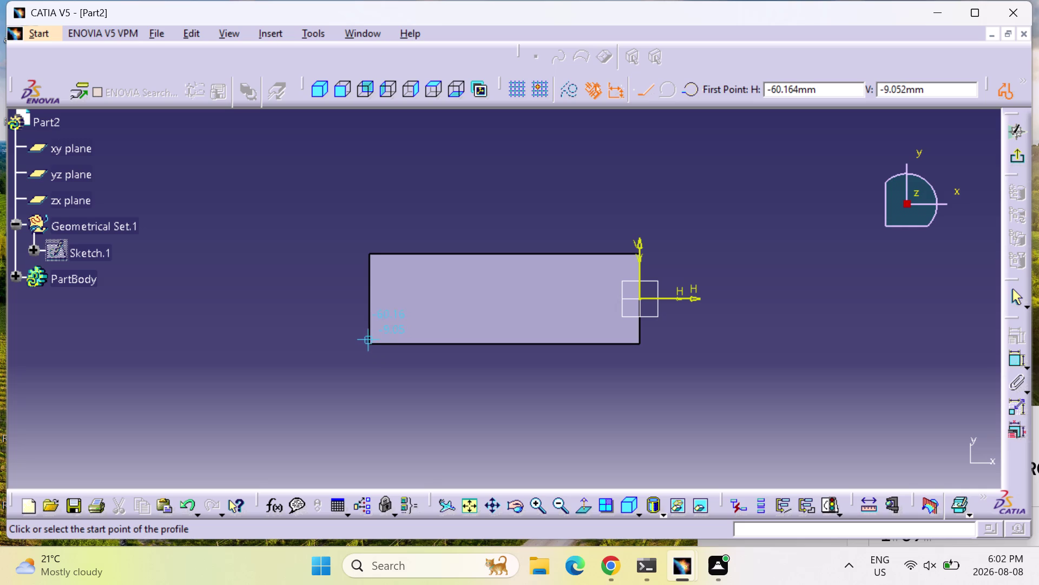
click(371, 345)
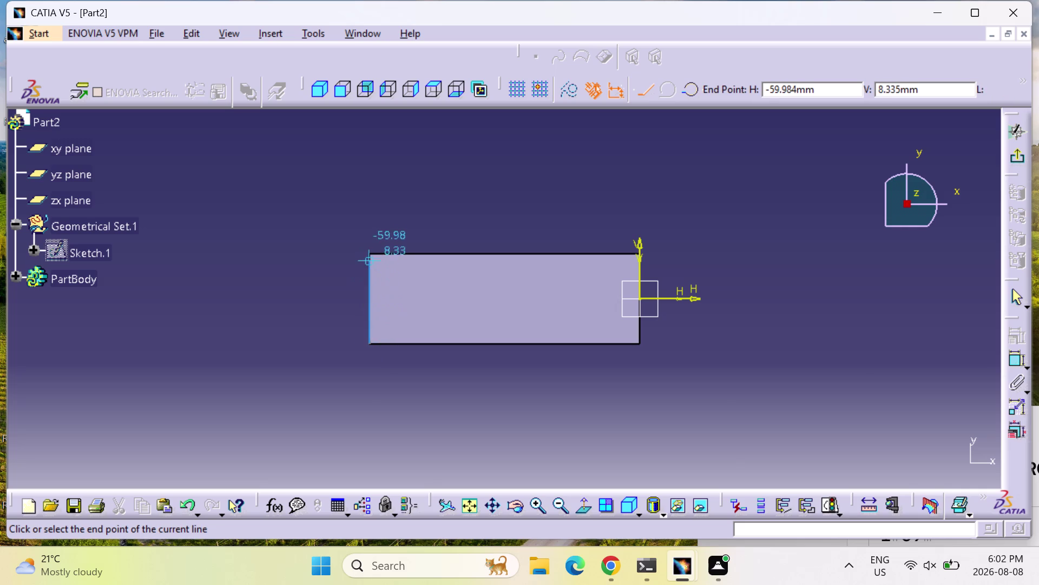